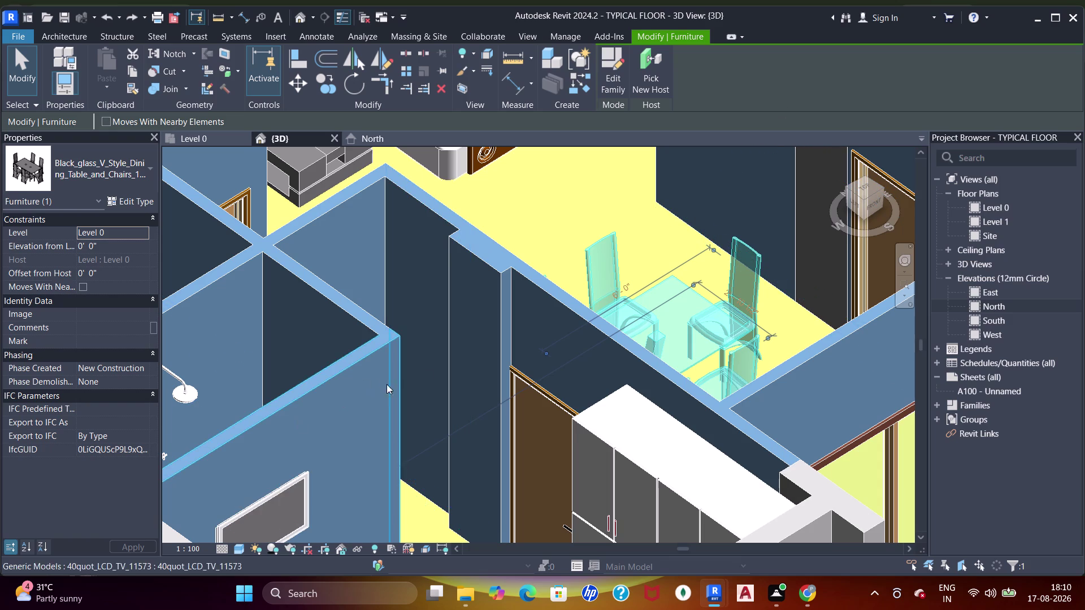
Orbit, pan and zoom around the furnished apartment model in the 3D view.
scroll(down, 3)
middle_drag(491, 253, 488, 248)
scroll(down, 3)
middle_click(485, 248)
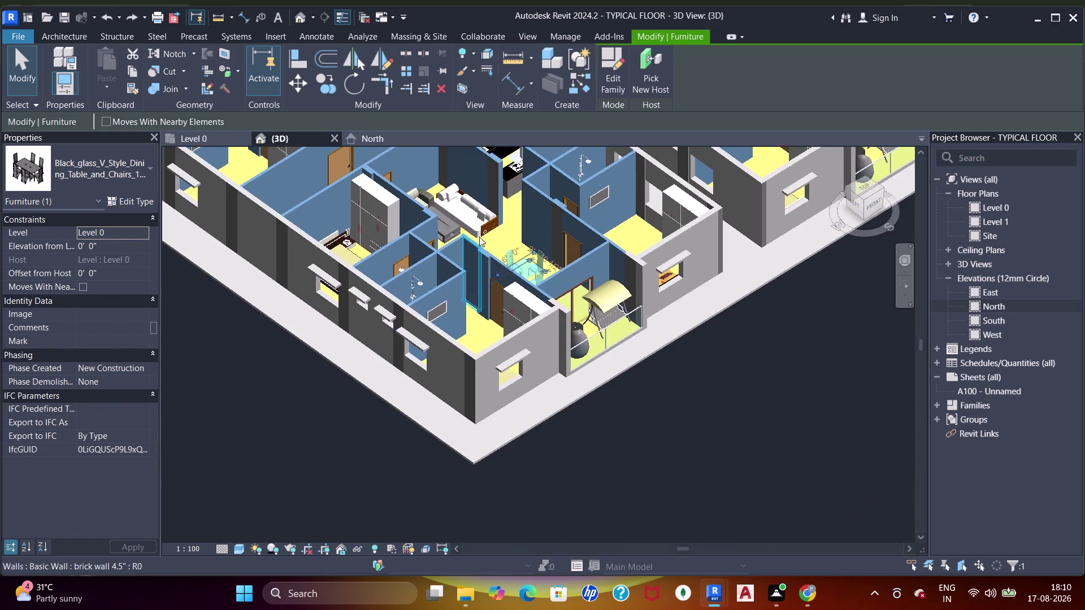
scroll(down, 3)
middle_drag(489, 236, 385, 343)
scroll(up, 3)
scroll(down, 3)
middle_drag(419, 309, 423, 314)
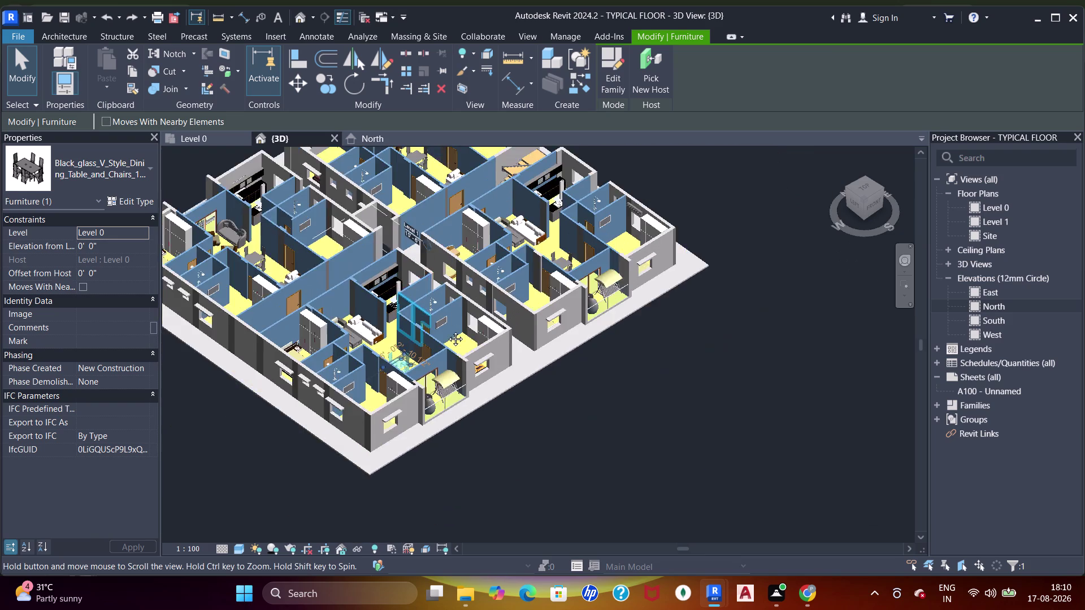
middle_drag(424, 315, 542, 371)
middle_drag(540, 377, 539, 404)
scroll(up, 3)
scroll(down, 3)
middle_drag(539, 404, 539, 434)
middle_drag(540, 414, 536, 406)
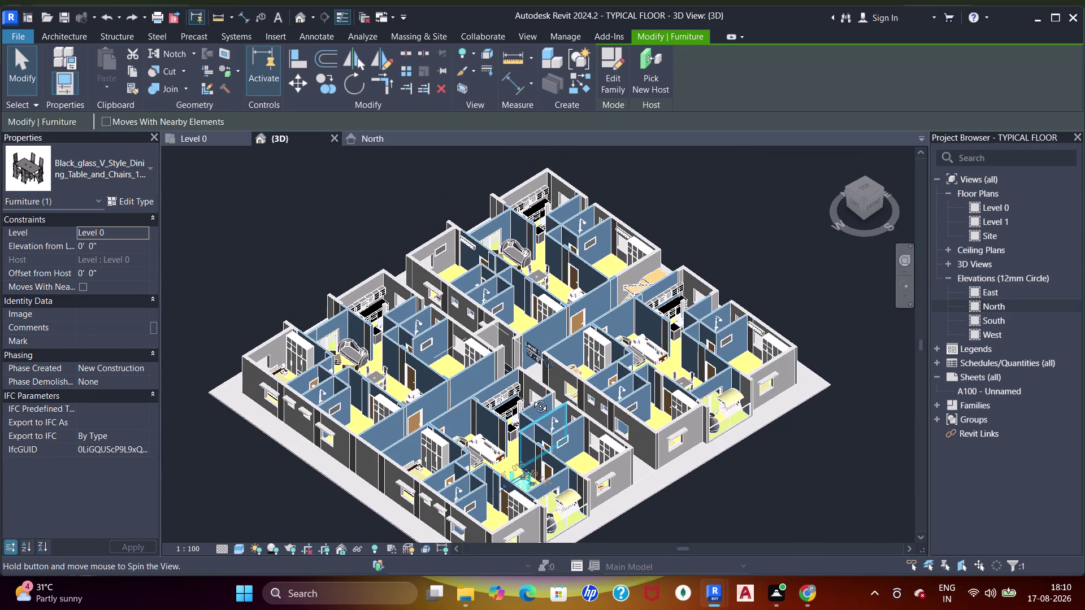
middle_drag(536, 407, 545, 416)
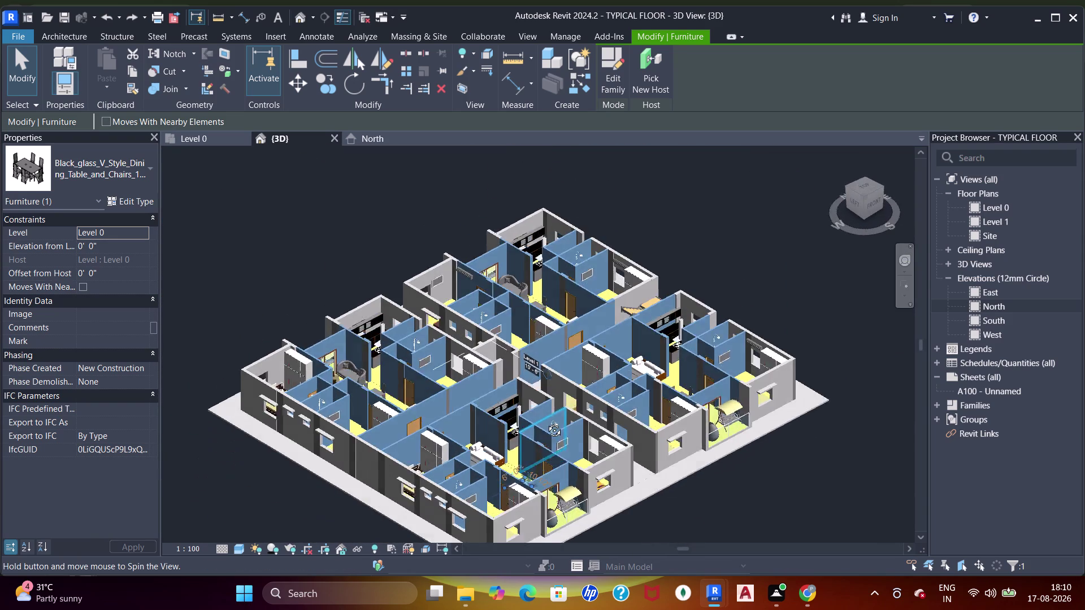
middle_drag(545, 416, 546, 431)
scroll(up, 3)
scroll(down, 3)
middle_drag(521, 403, 513, 359)
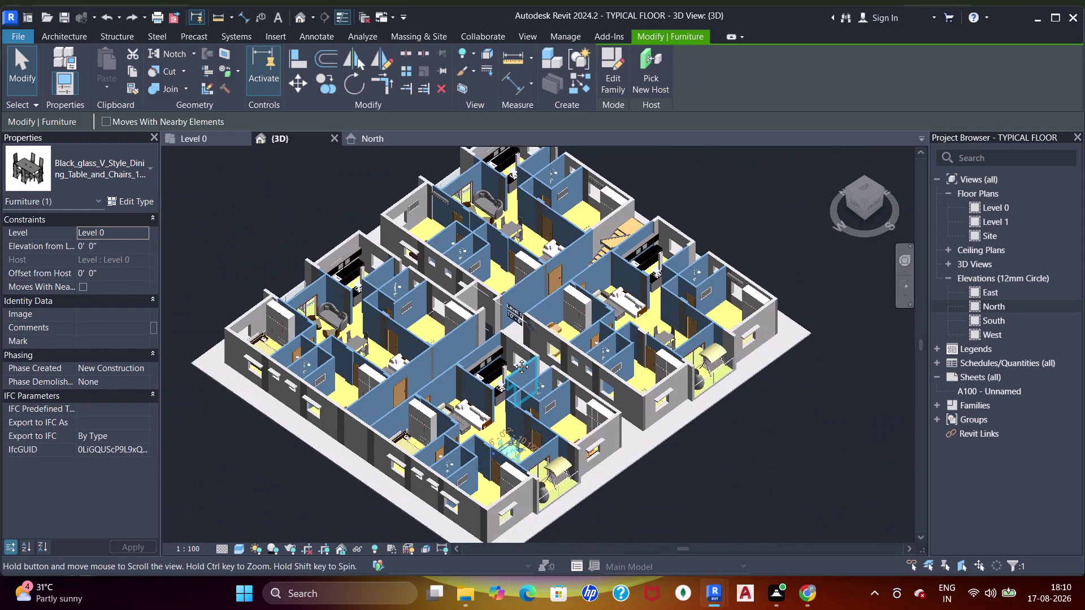
middle_drag(513, 358, 547, 294)
middle_drag(474, 277, 481, 291)
middle_drag(326, 300, 333, 324)
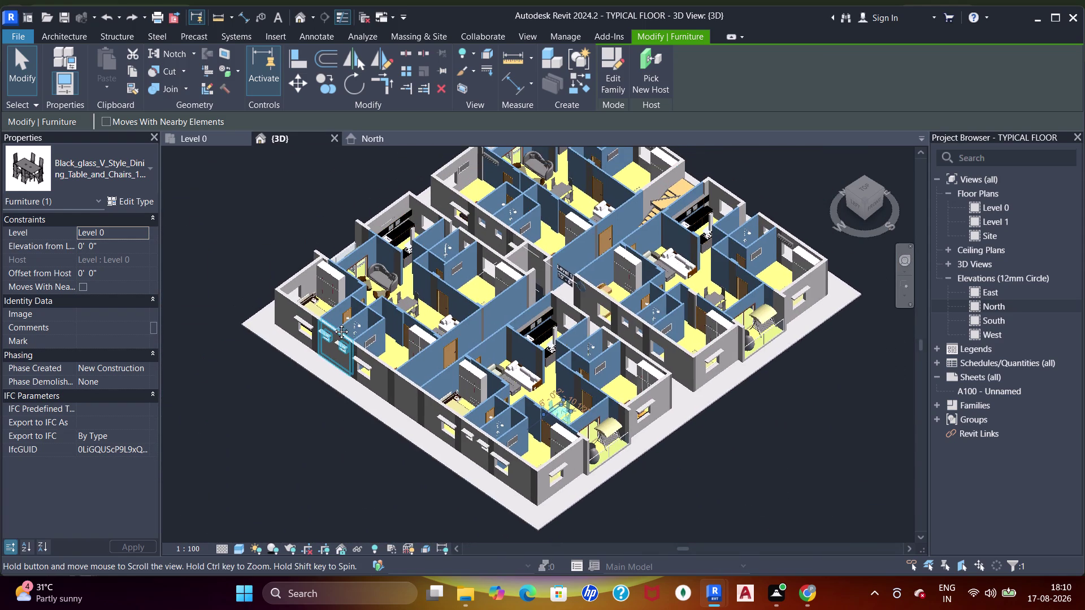
middle_drag(332, 323, 307, 278)
middle_drag(302, 272, 322, 296)
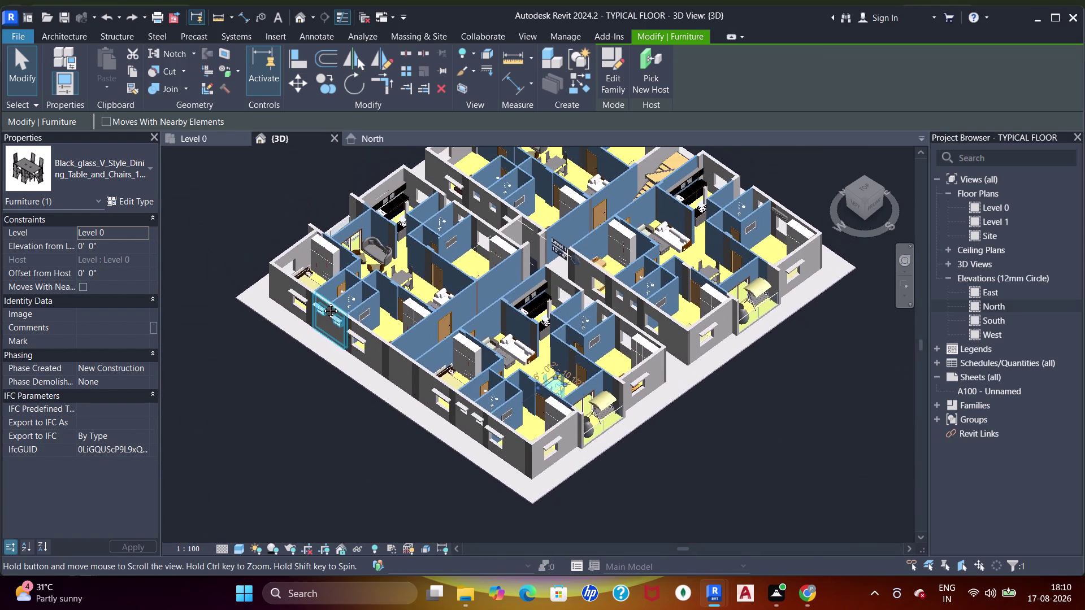
middle_drag(322, 296, 299, 322)
Zoom in on the apartments' left side, re-centre the building, then go to Level 0.
scroll(up, 3)
scroll(up, 3)
scroll(down, 3)
middle_drag(308, 318, 310, 345)
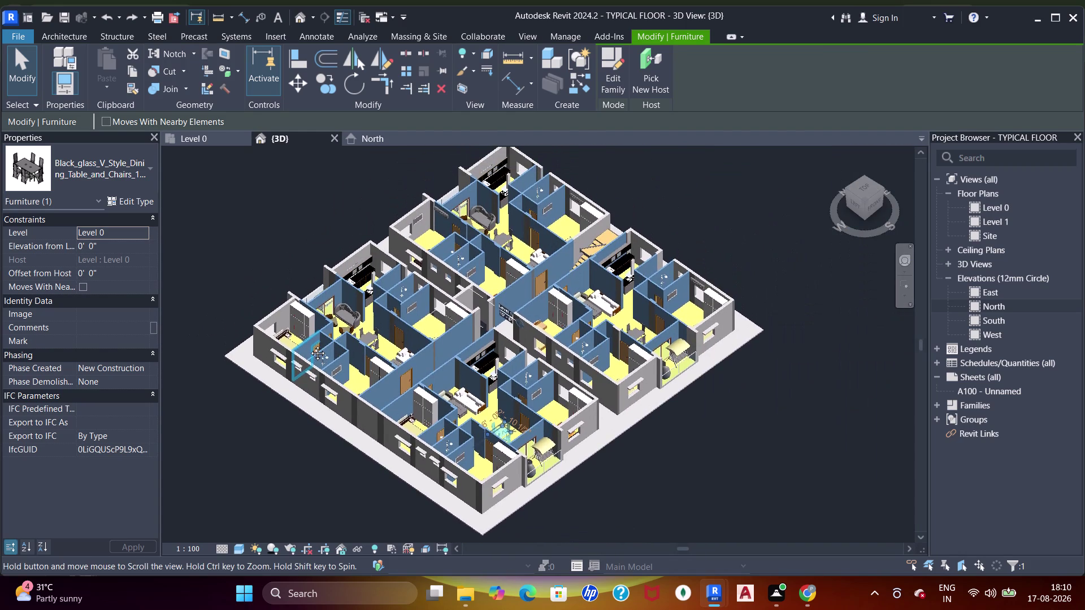
middle_drag(309, 345, 309, 346)
scroll(up, 3)
scroll(down, 3)
middle_drag(309, 346, 312, 354)
scroll(up, 3)
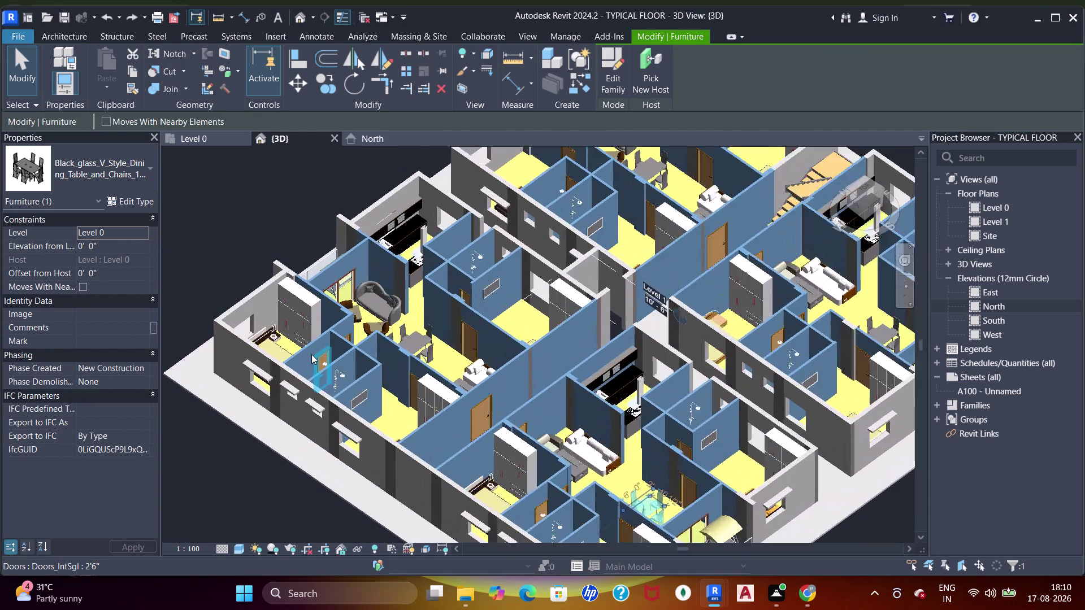
scroll(up, 3)
scroll(down, 3)
middle_drag(323, 322, 319, 341)
scroll(up, 3)
scroll(down, 3)
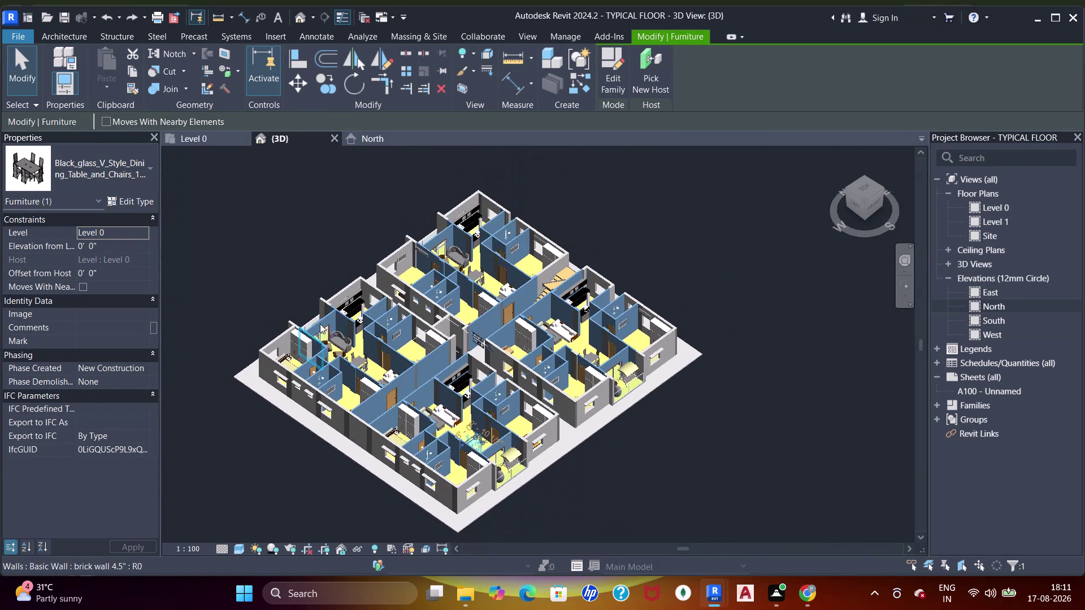
middle_drag(319, 328, 350, 313)
scroll(up, 3)
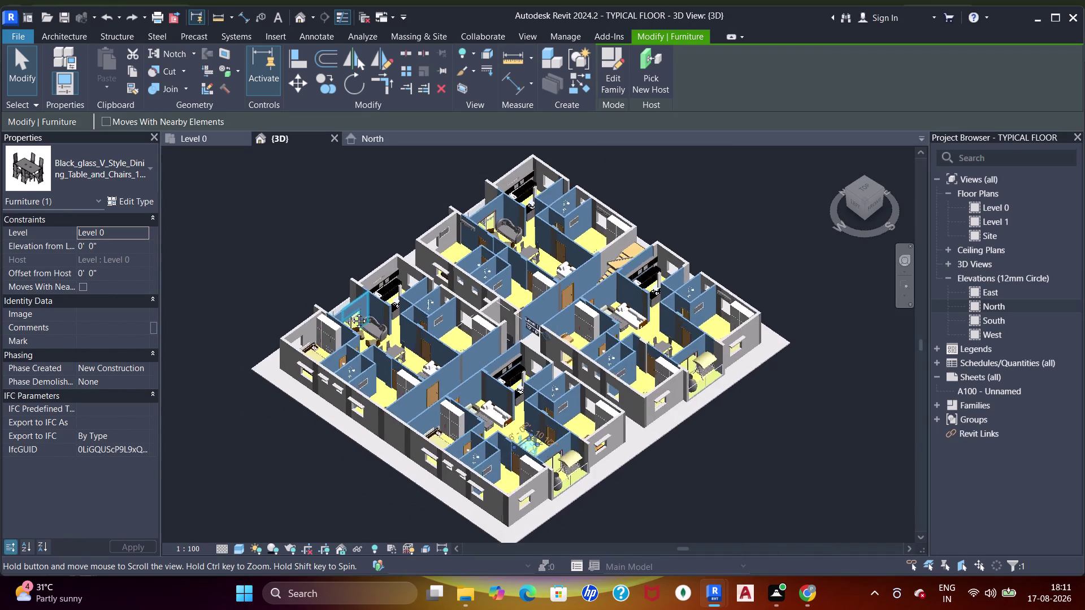
scroll(up, 3)
middle_drag(350, 312, 355, 316)
scroll(down, 3)
middle_drag(355, 320, 356, 336)
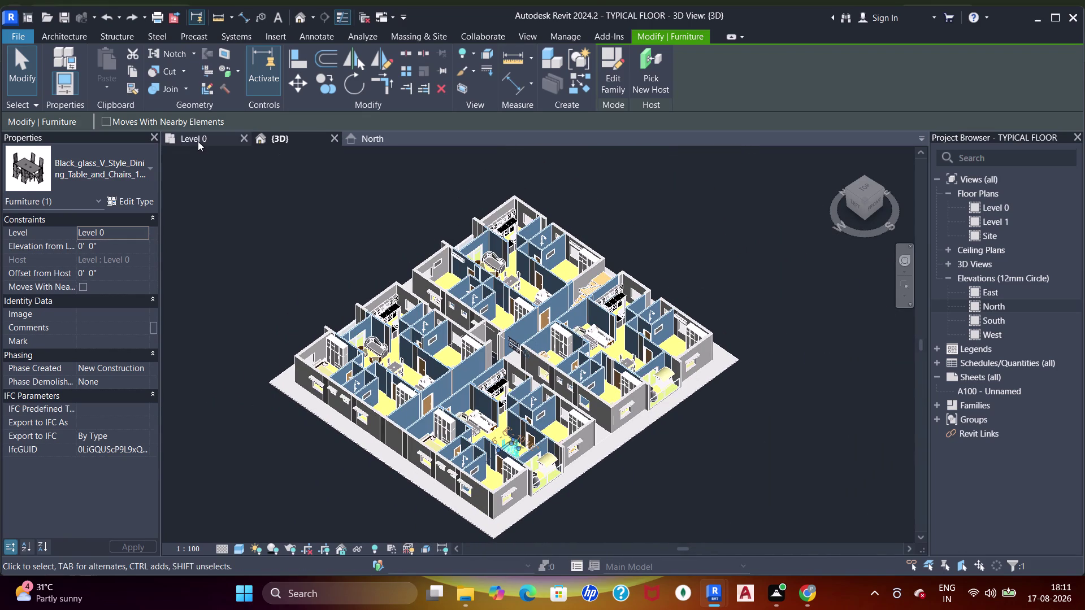
click(198, 141)
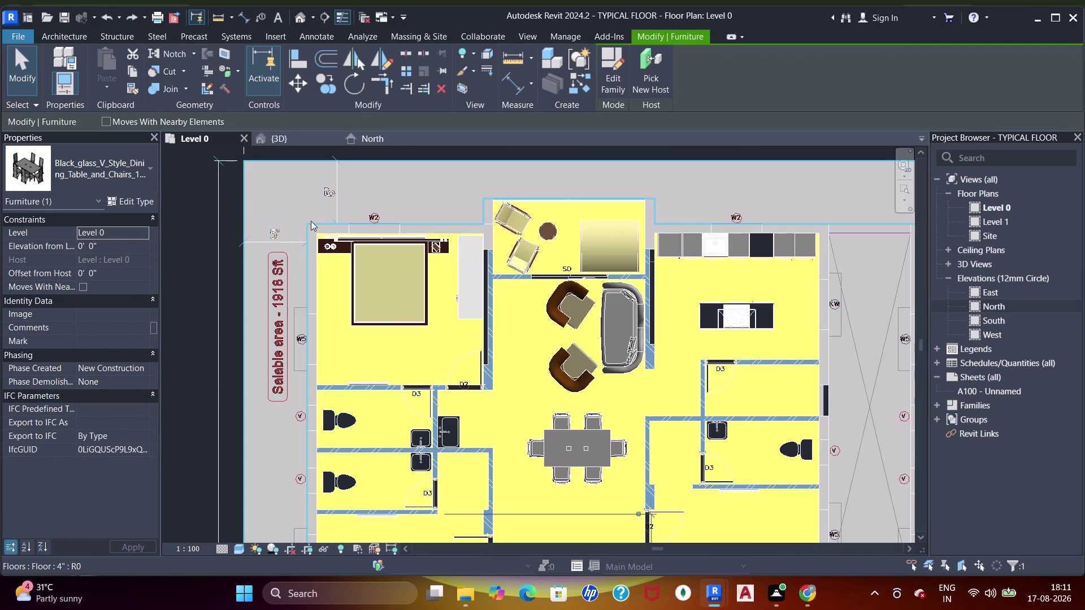
Clear the dining furniture selection, pan to the plan's top edge and start the Wall tool (WA).
key(Escape)
key(Escape)
key(Escape)
scroll(down, 3)
middle_drag(279, 215, 299, 263)
text(wa)
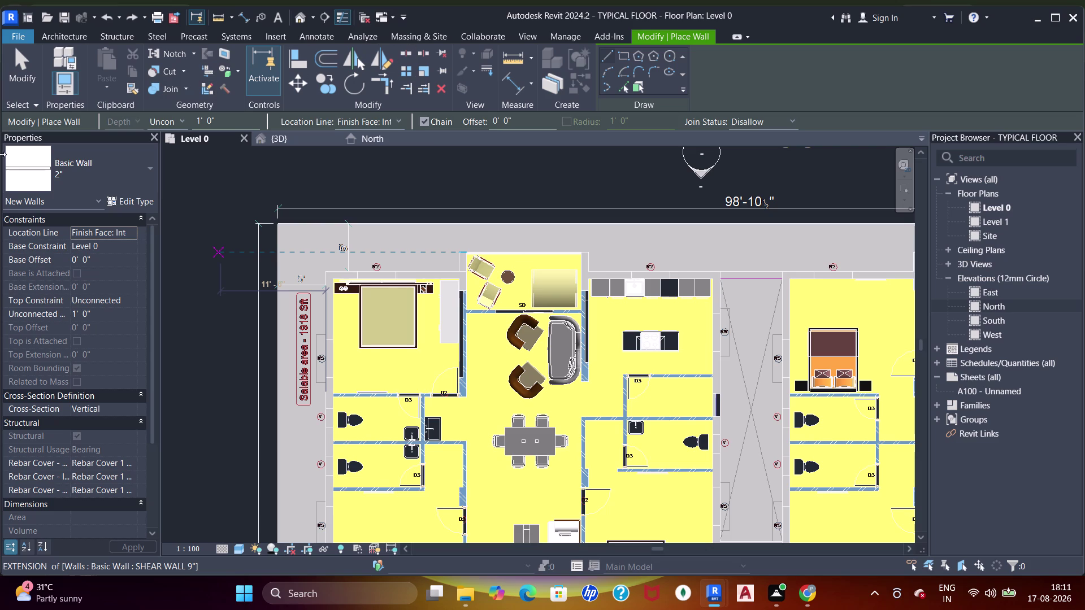
Choose the SHEAR WALL 9" wall type in the Type Selector.
click(63, 193)
click(79, 184)
click(87, 179)
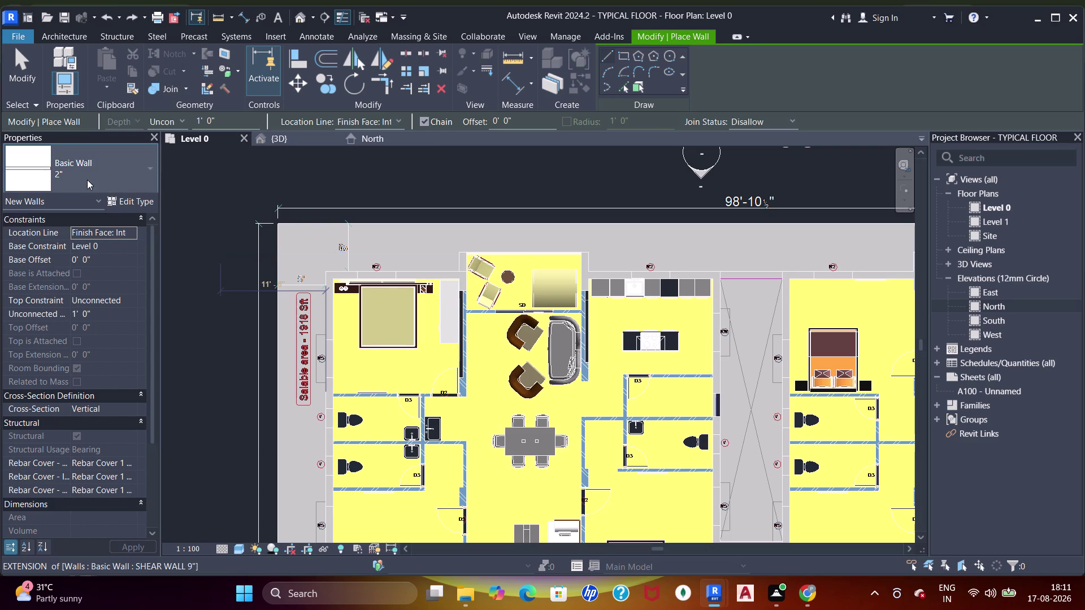
scroll(up, 3)
click(68, 296)
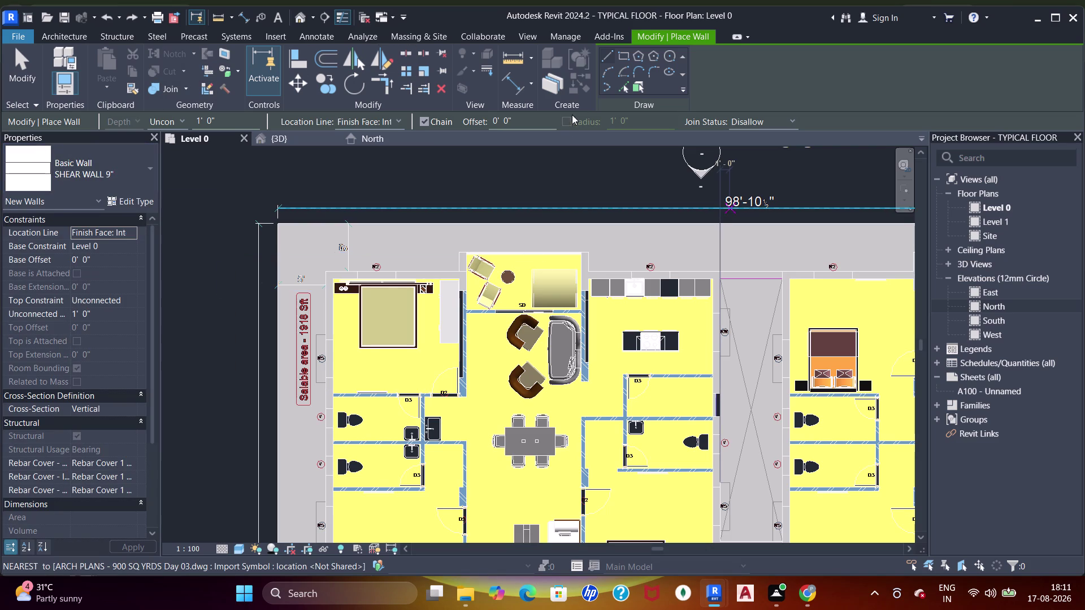
Place the 9" shear wall by picking the slab's top edge.
click(621, 87)
scroll(up, 3)
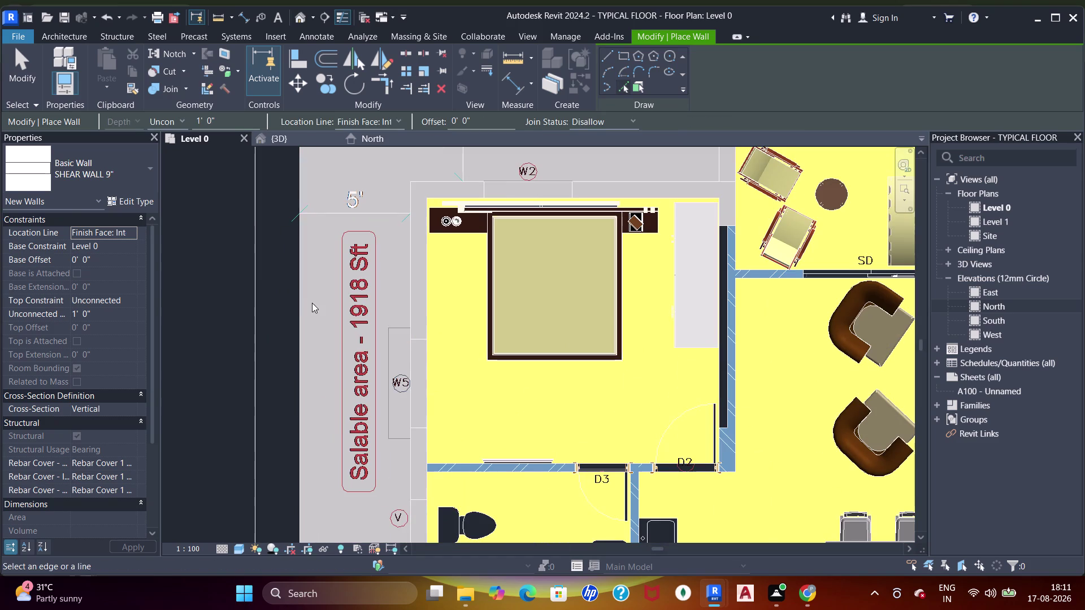
click(302, 309)
scroll(down, 3)
middle_drag(350, 242, 331, 369)
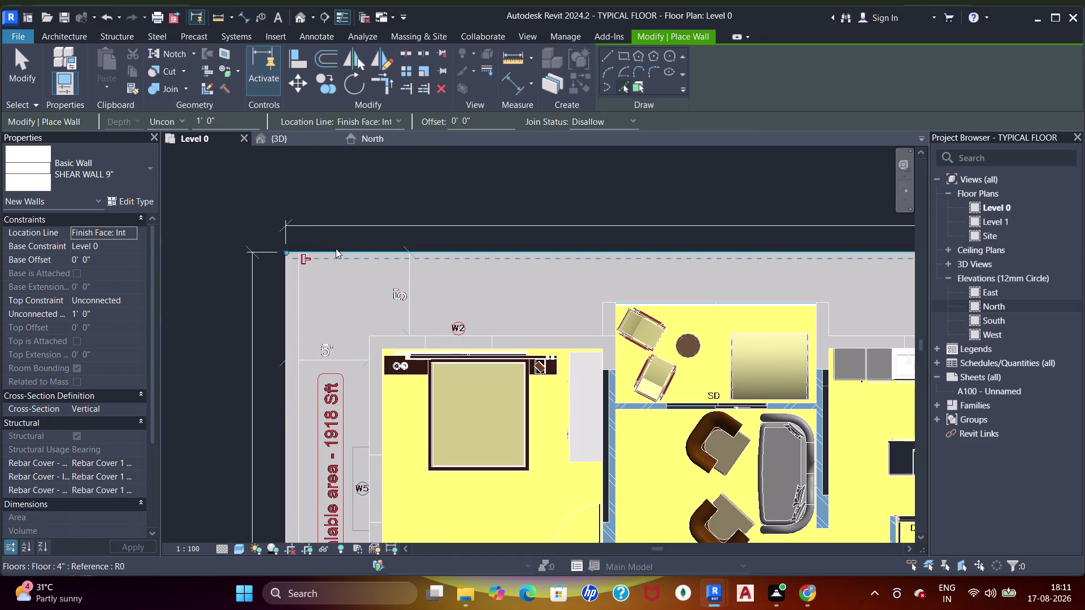
click(335, 251)
scroll(up, 3)
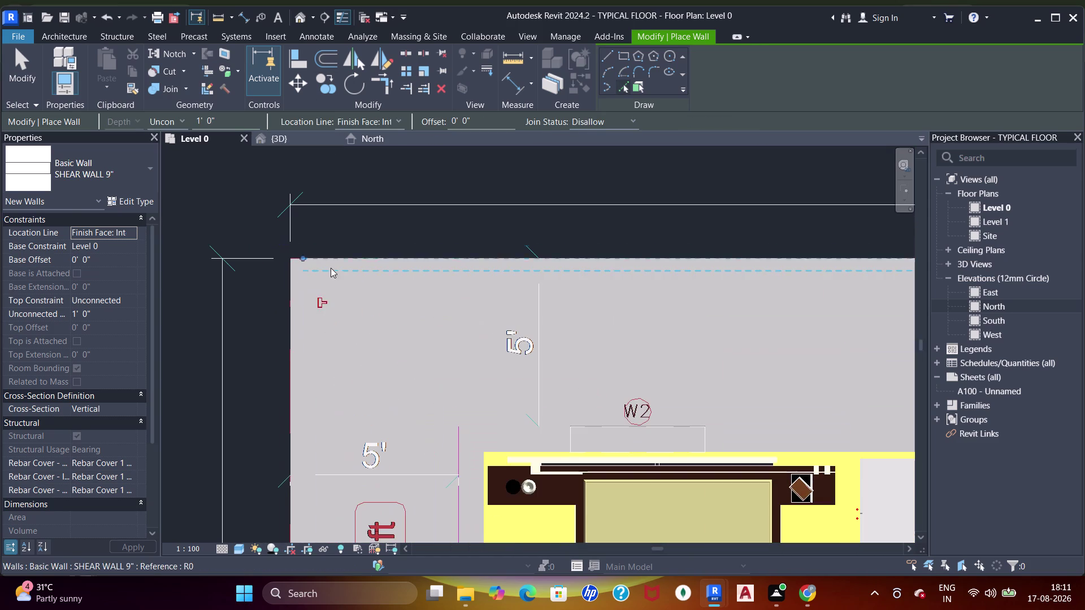
key(Escape)
key(Escape)
key(Escape)
Pull the shear wall's left end inward and align it to the adjacent edge.
scroll(up, 3)
click(326, 287)
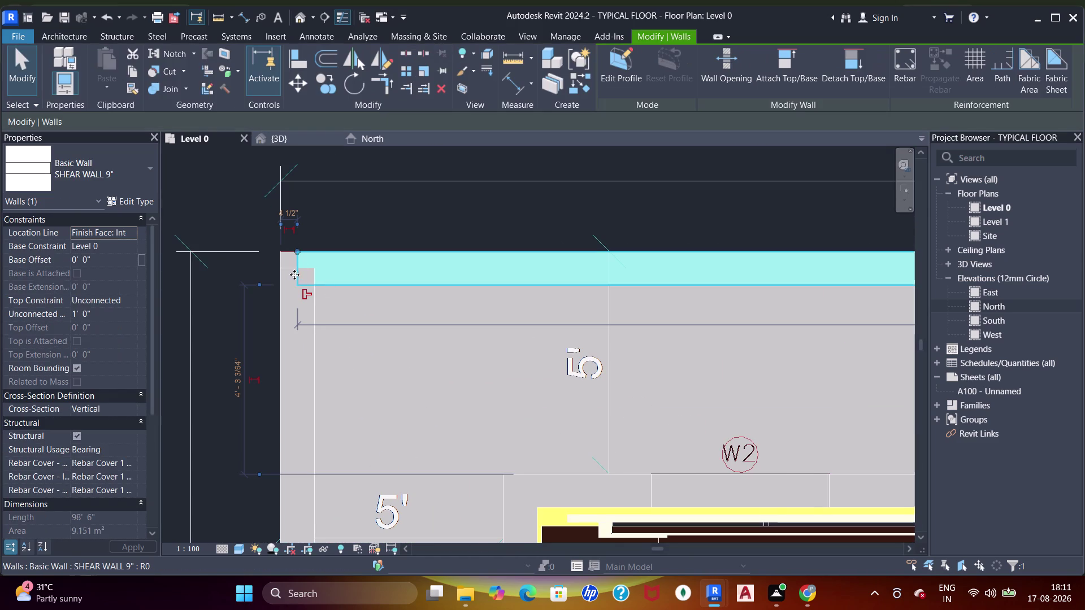
drag(301, 253, 332, 258)
scroll(up, 3)
middle_click(330, 255)
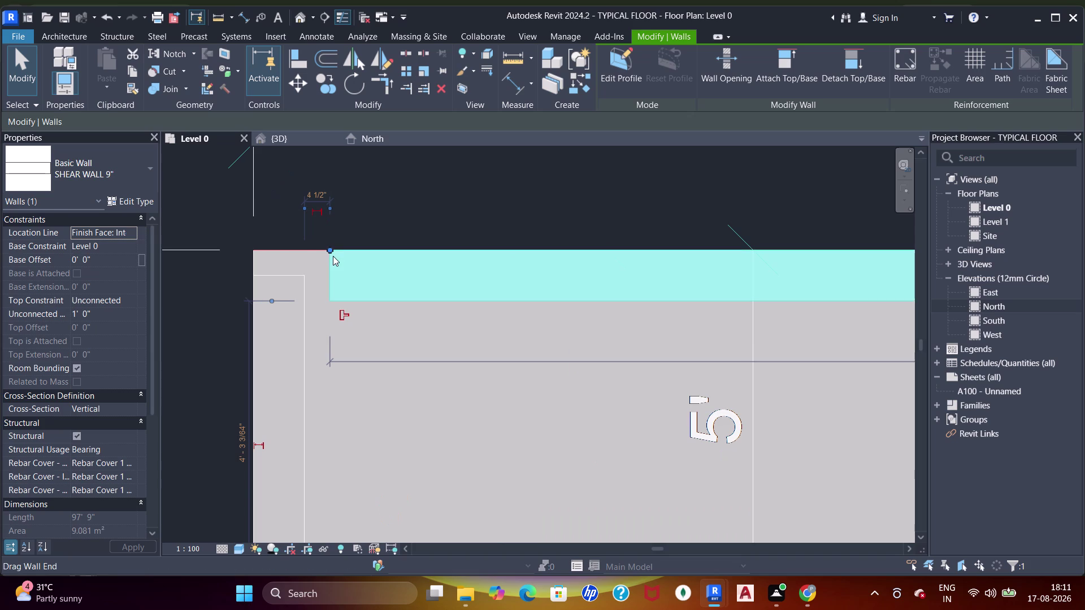
key(a)
key(a)
key(a)
click(283, 249)
click(280, 274)
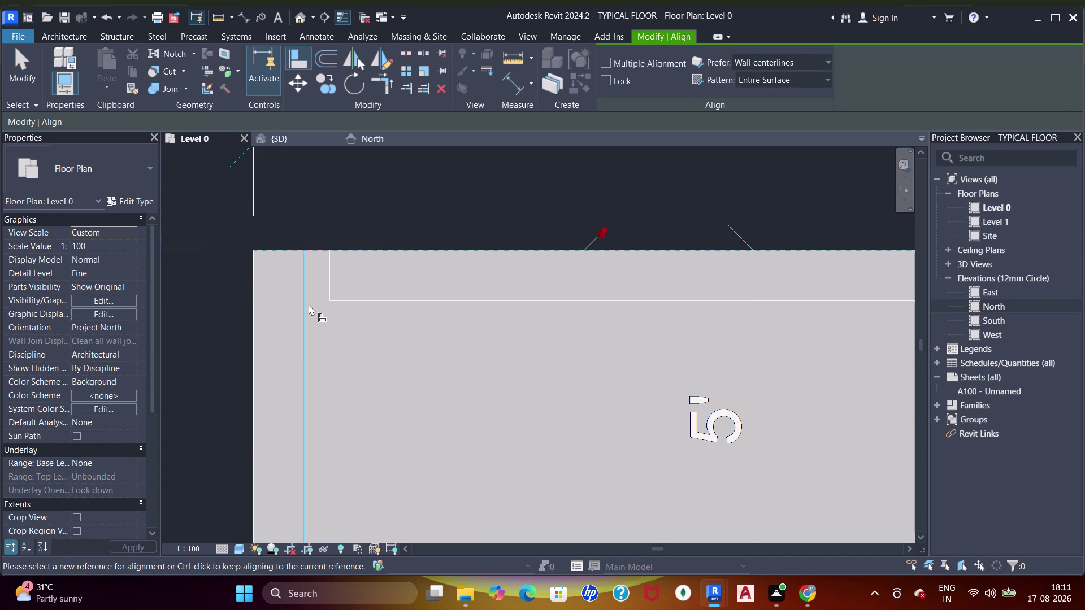
click(308, 302)
click(331, 285)
Return to the 3D view and orbit to inspect the new shear wall.
scroll(down, 3)
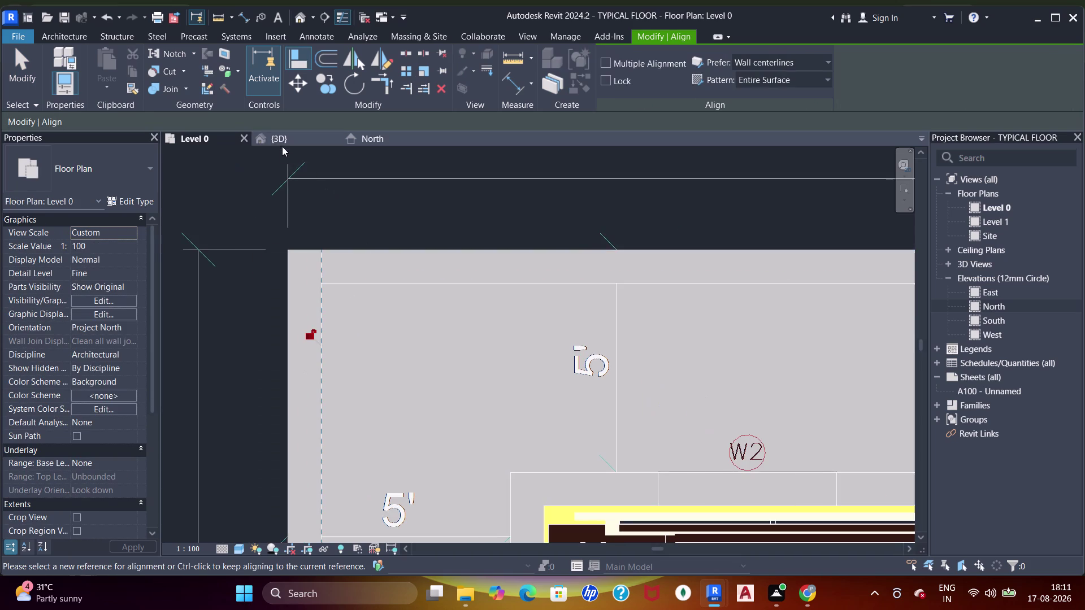
click(280, 141)
scroll(down, 3)
key(Escape)
middle_drag(376, 309, 396, 307)
middle_drag(383, 322, 524, 250)
middle_drag(301, 326, 383, 342)
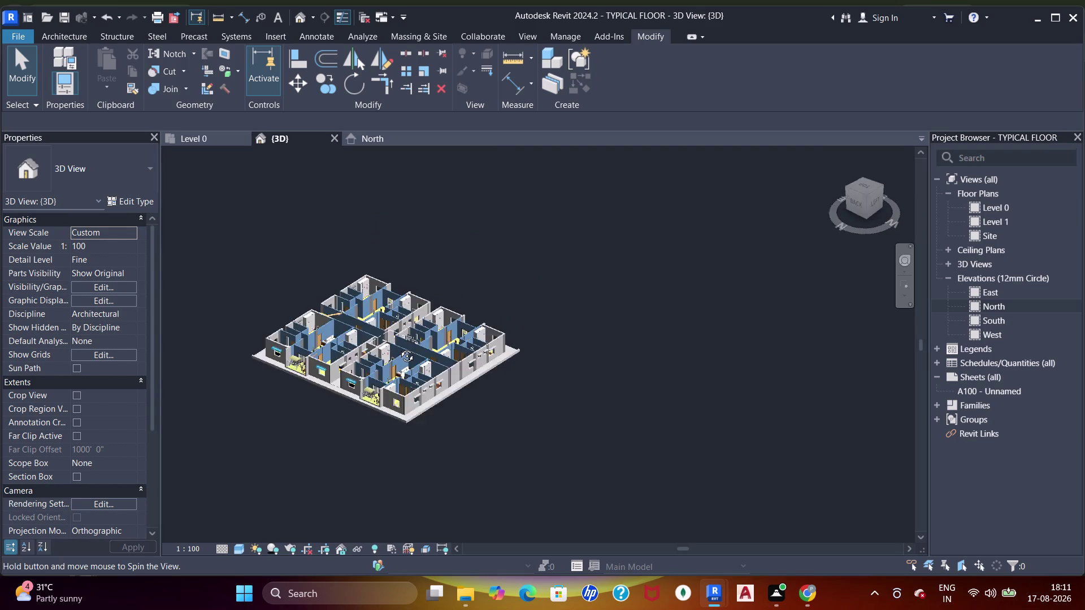
Select the two adjoining plinth walls and extend their top constraint up to Level 1.
middle_drag(384, 342, 514, 379)
scroll(up, 3)
middle_drag(438, 409, 437, 401)
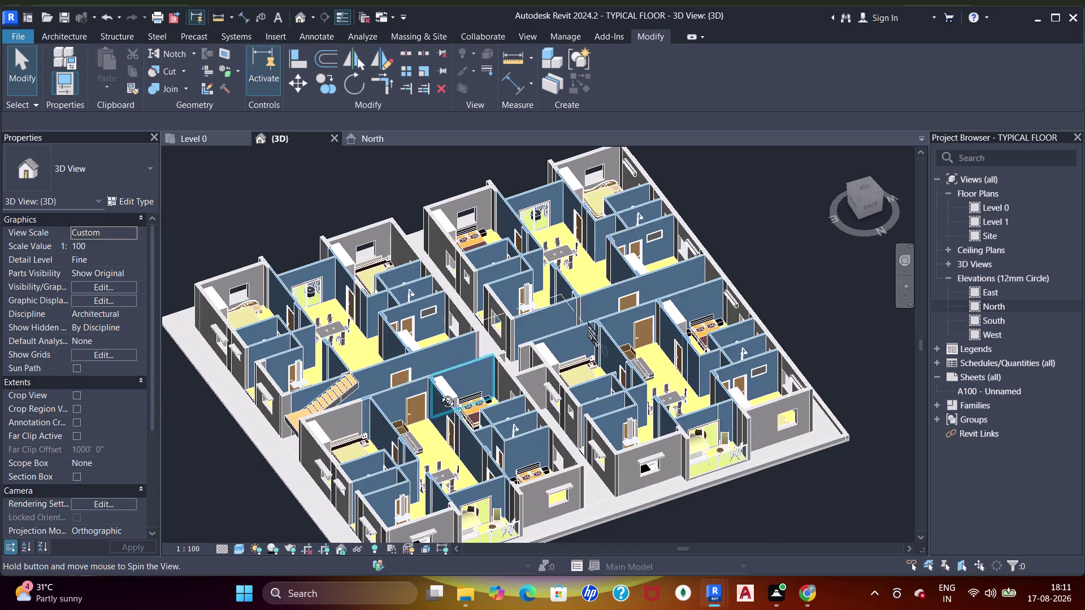
middle_drag(438, 400, 456, 293)
middle_drag(579, 344, 482, 353)
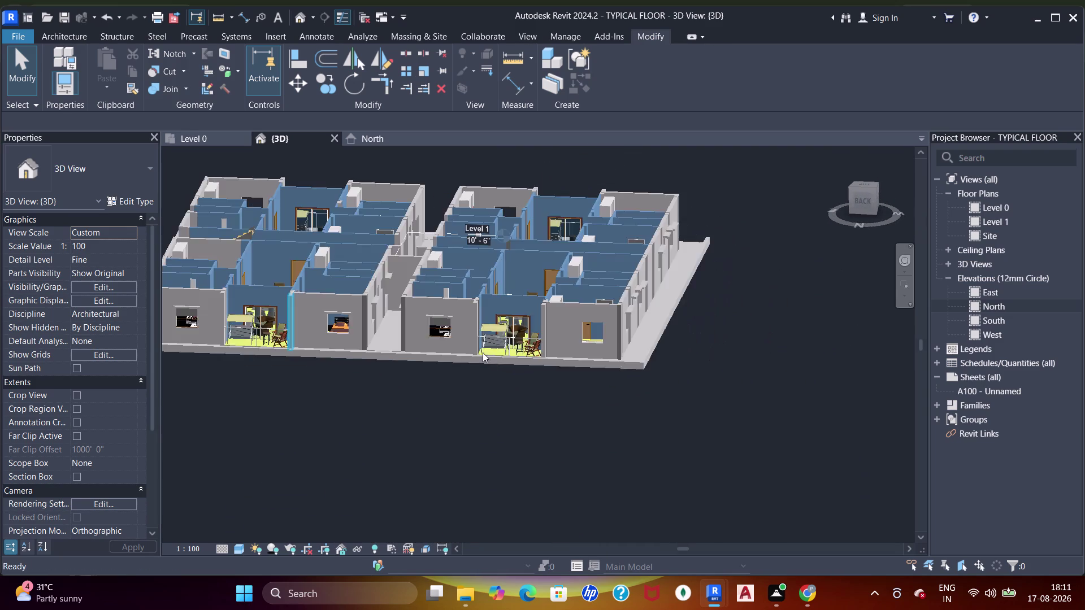
scroll(up, 3)
key(Escape)
key(Escape)
click(636, 303)
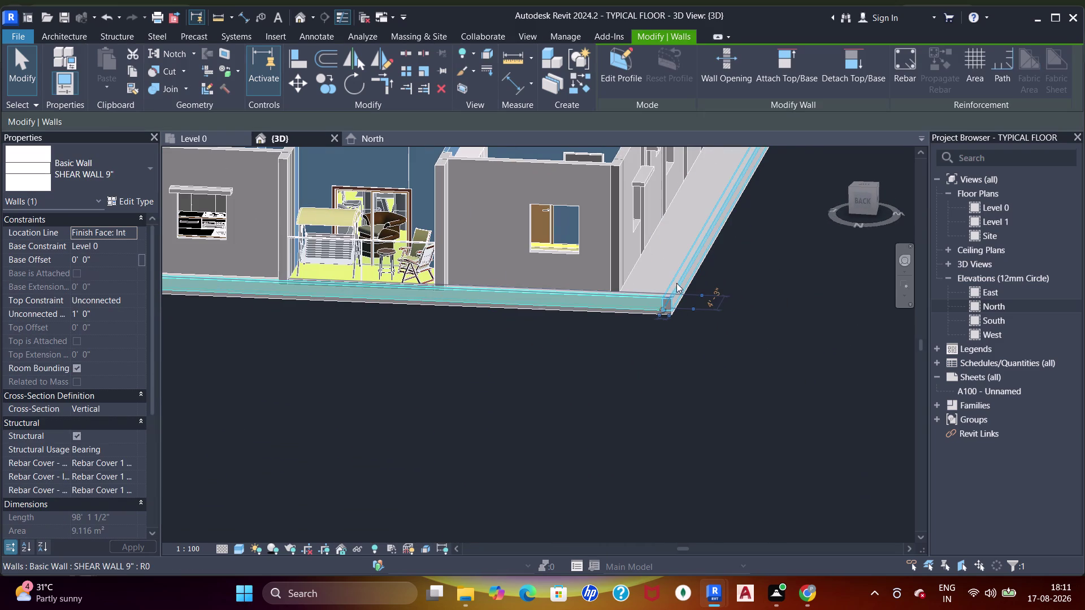
click(681, 274)
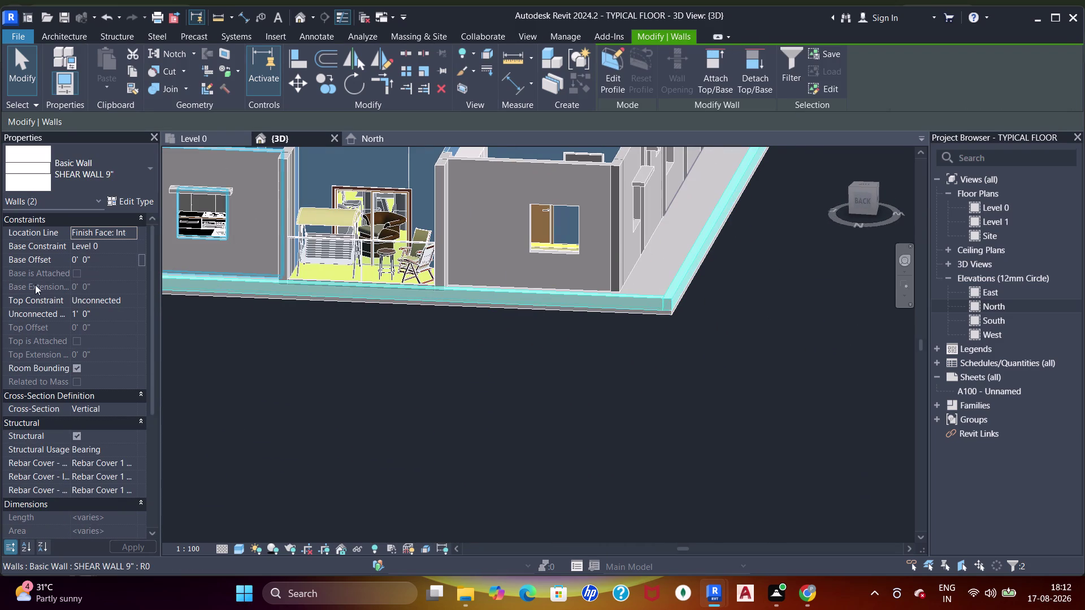
click(126, 301)
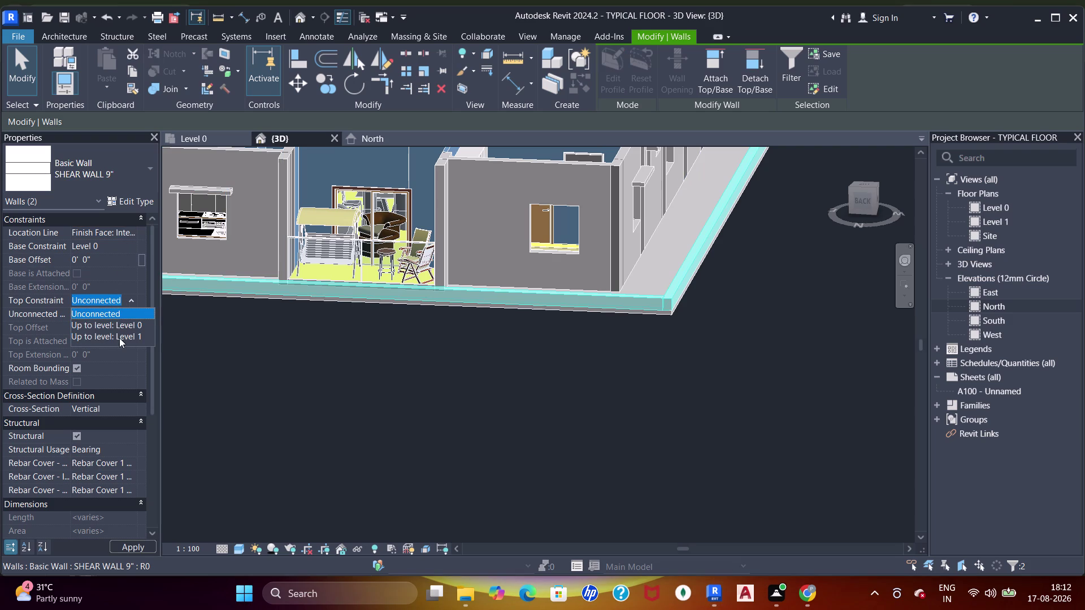
click(119, 337)
Orbit around the model to check the raised walls, then clear the selection.
scroll(down, 3)
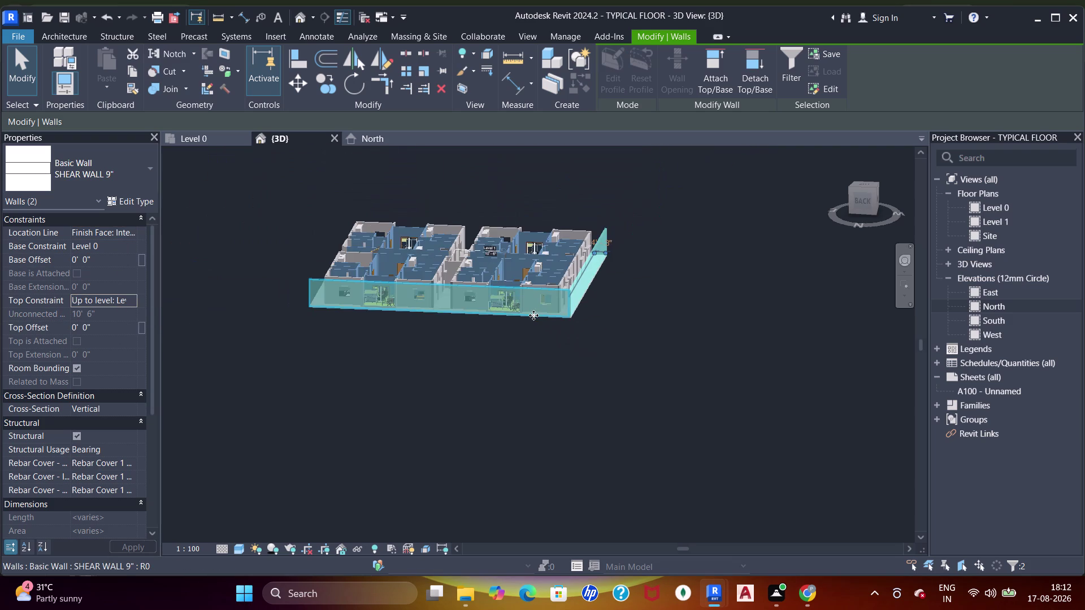
middle_drag(510, 326, 648, 343)
middle_drag(285, 318, 521, 353)
middle_drag(365, 297, 477, 306)
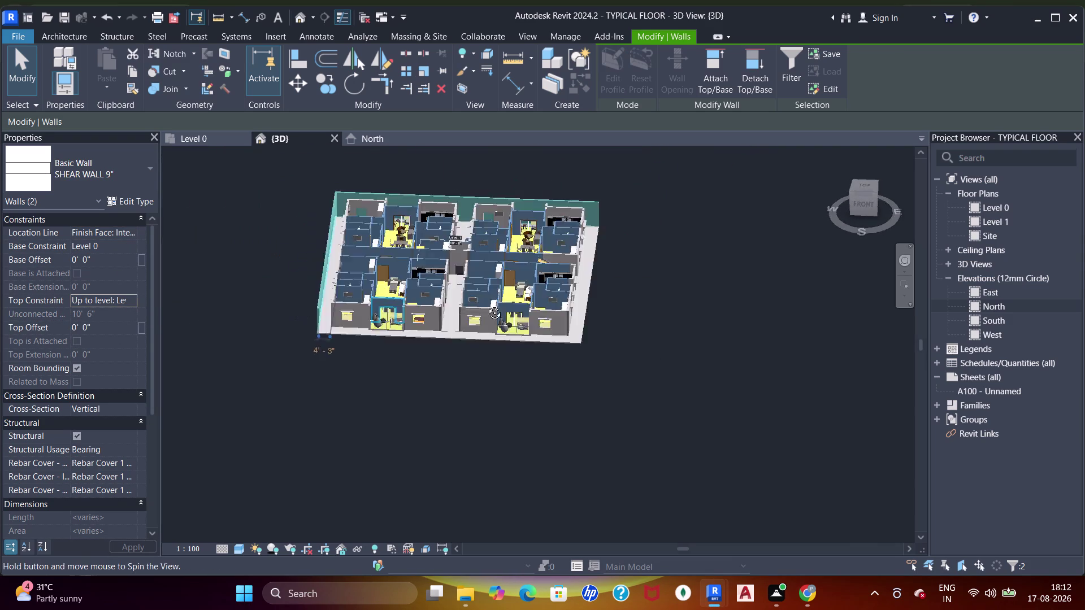
middle_drag(478, 305, 510, 301)
scroll(up, 3)
middle_drag(446, 337, 451, 272)
key(grave)
scroll(up, 3)
key(Escape)
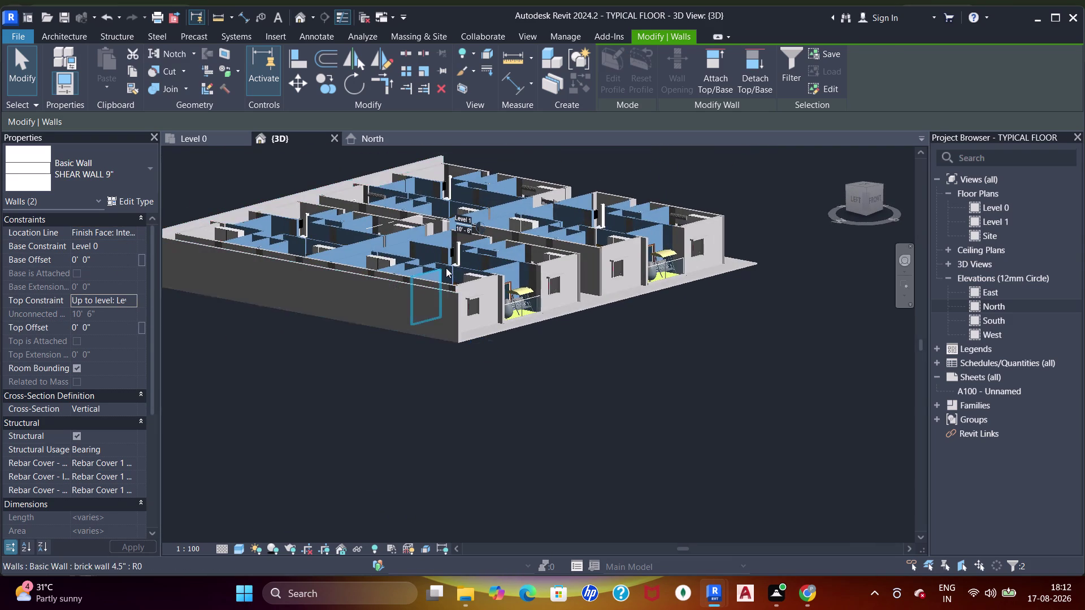
key(Escape)
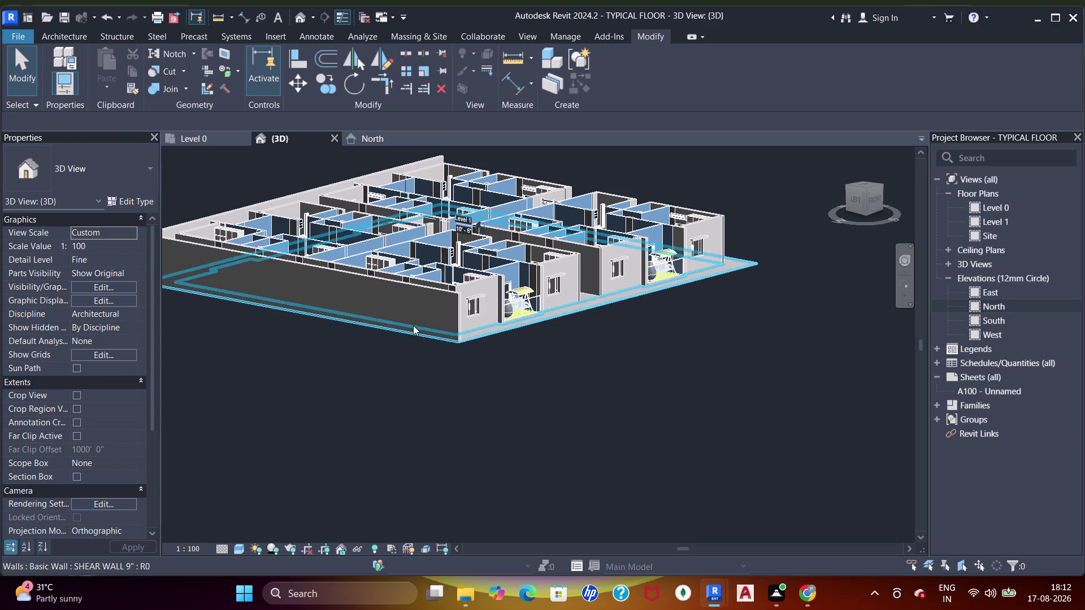
Select the front and back perimeter shear walls, dismissing a system information popup.
middle_drag(358, 280, 501, 308)
click(356, 290)
click(313, 260)
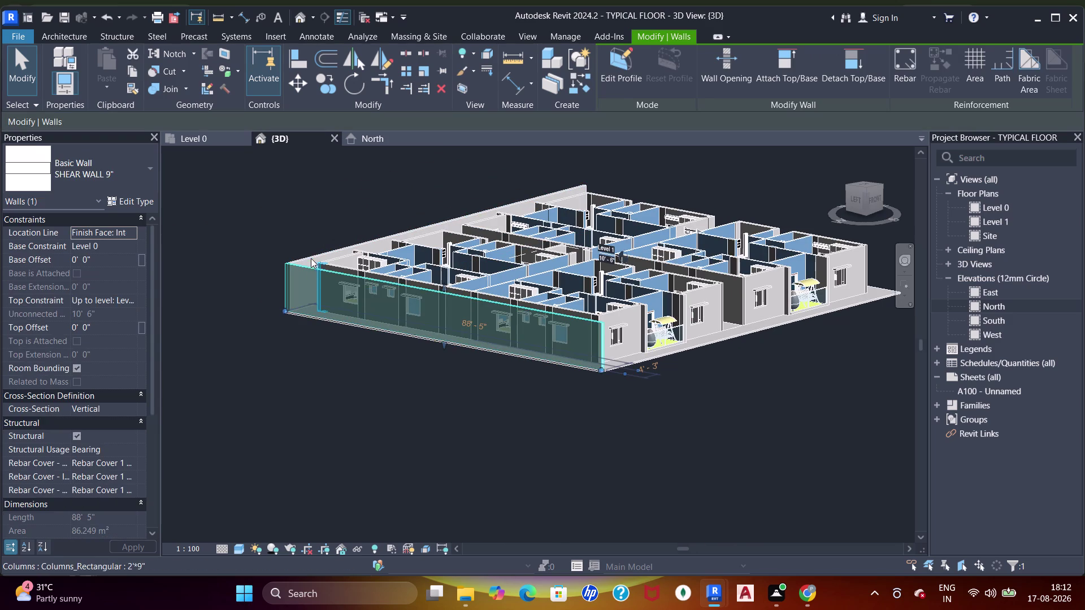
click(312, 275)
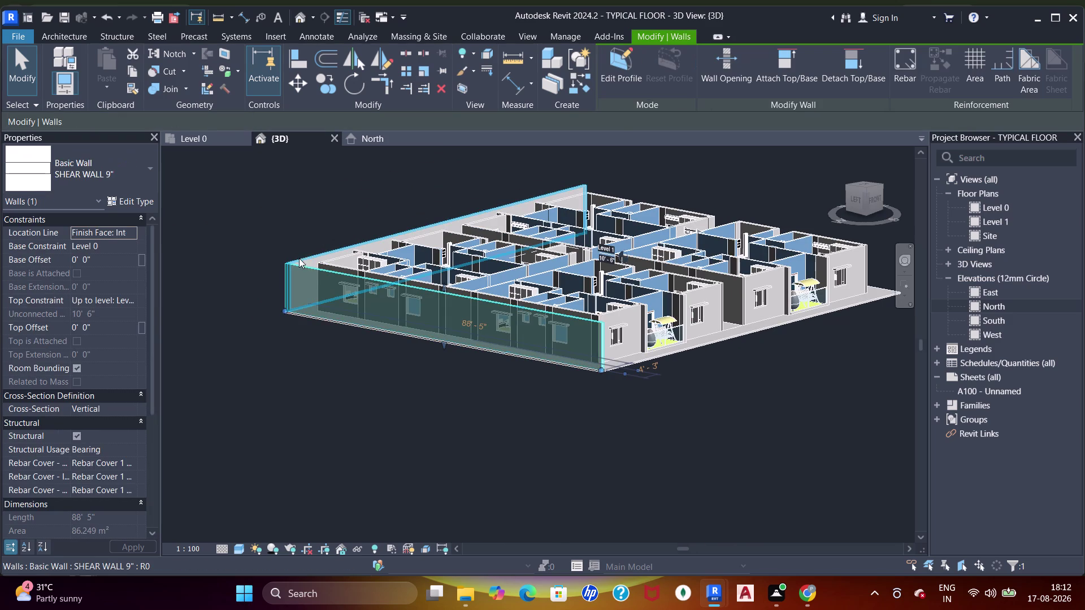
click(301, 258)
key(Escape)
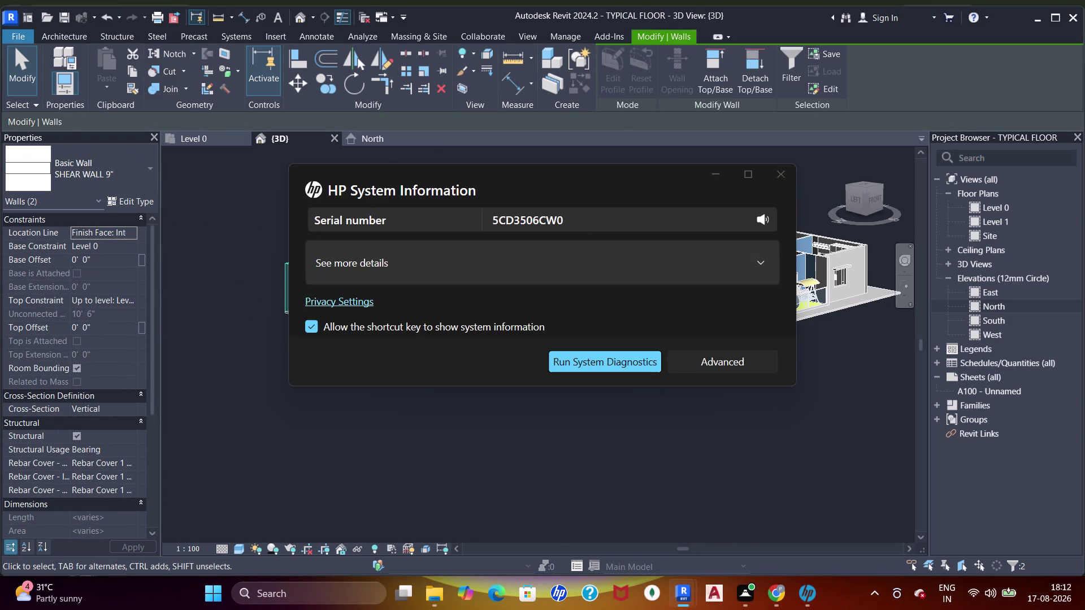
click(787, 166)
click(275, 287)
click(296, 272)
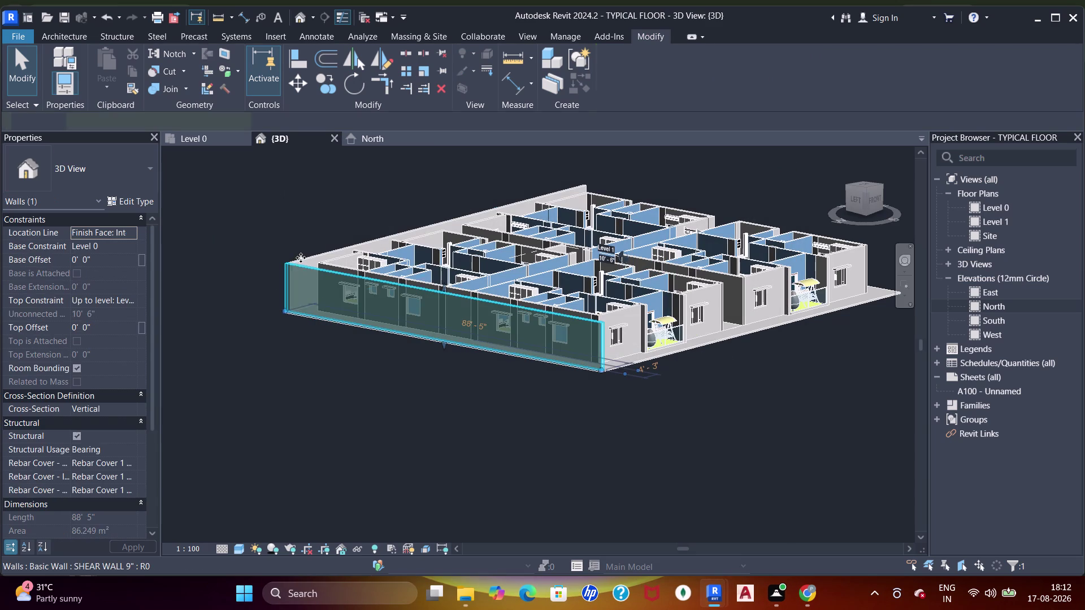
click(301, 258)
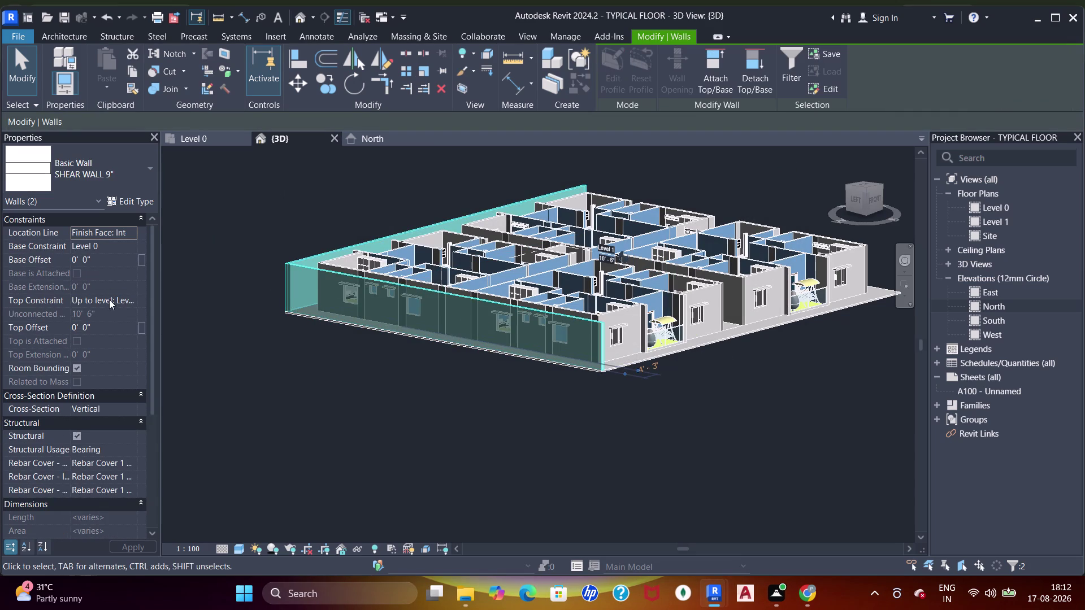
Set the walls' Top Constraint to Unconnected with a 2' unconnected height.
click(135, 299)
click(121, 313)
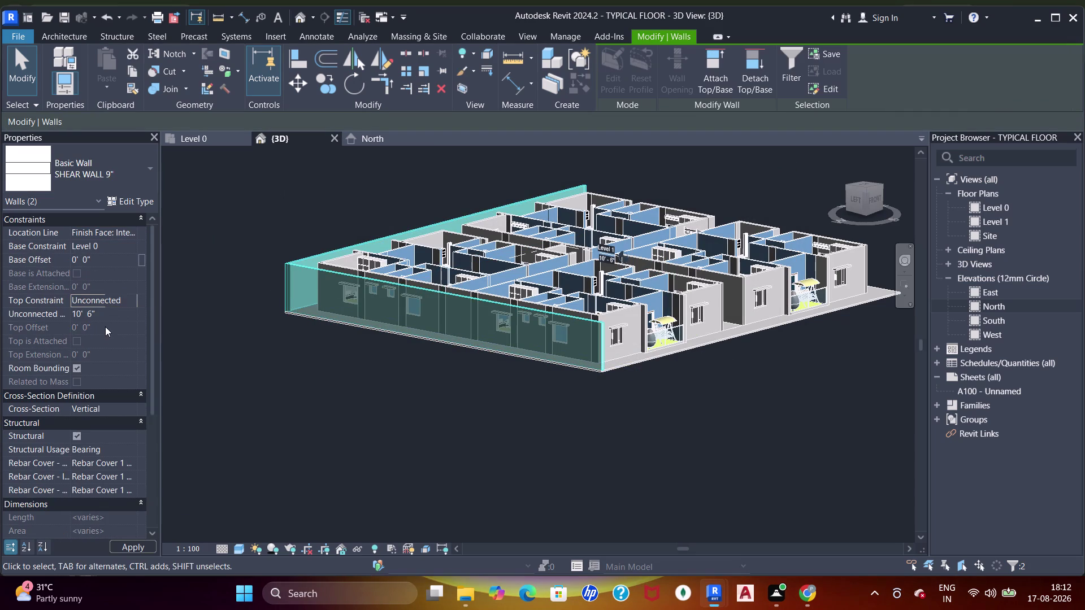
click(111, 314)
text(2)
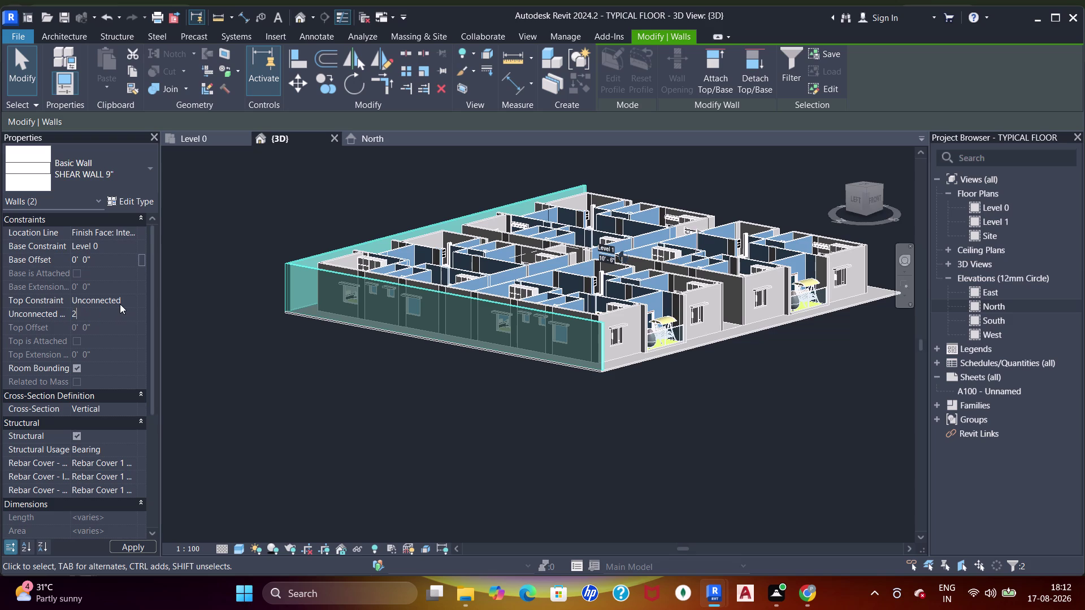
text(')
key(Return)
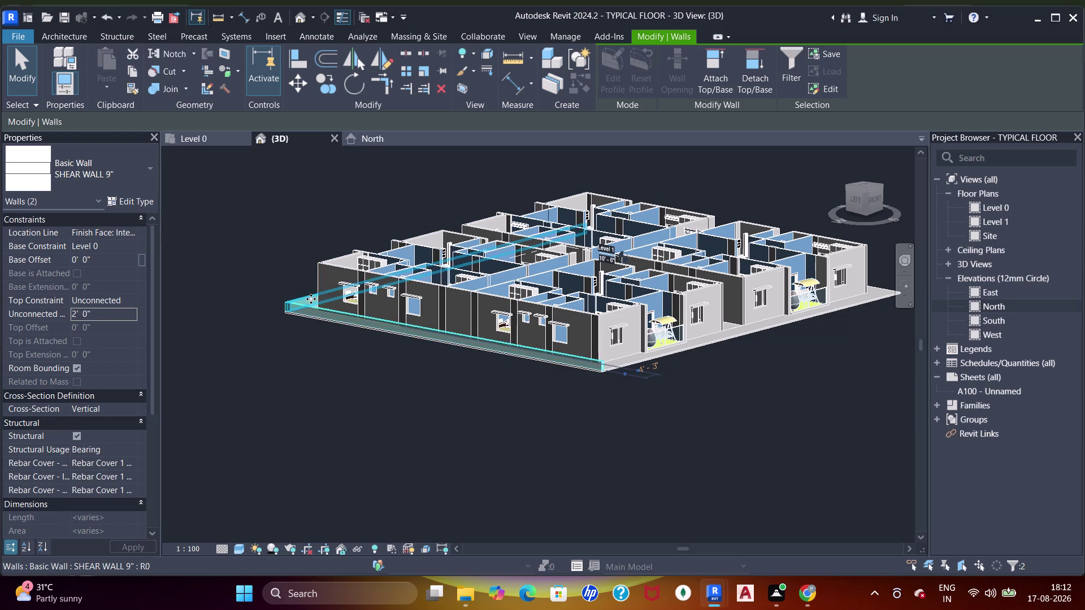
Orbit the model to inspect the lowered 2' walls.
middle_drag(317, 351, 554, 324)
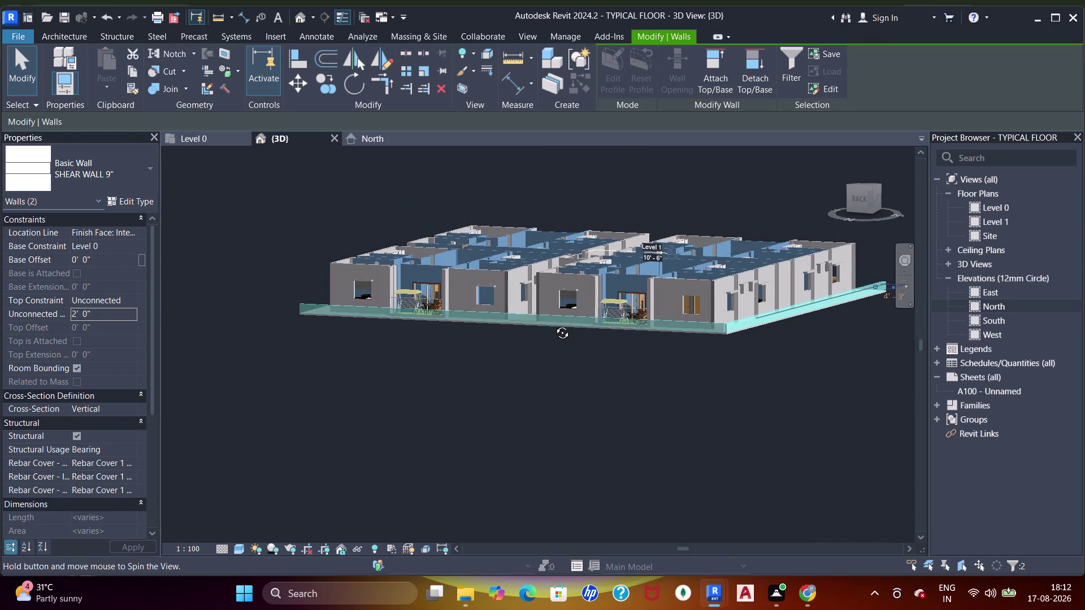
middle_drag(553, 324, 359, 339)
middle_drag(330, 337, 293, 332)
middle_drag(289, 332, 284, 331)
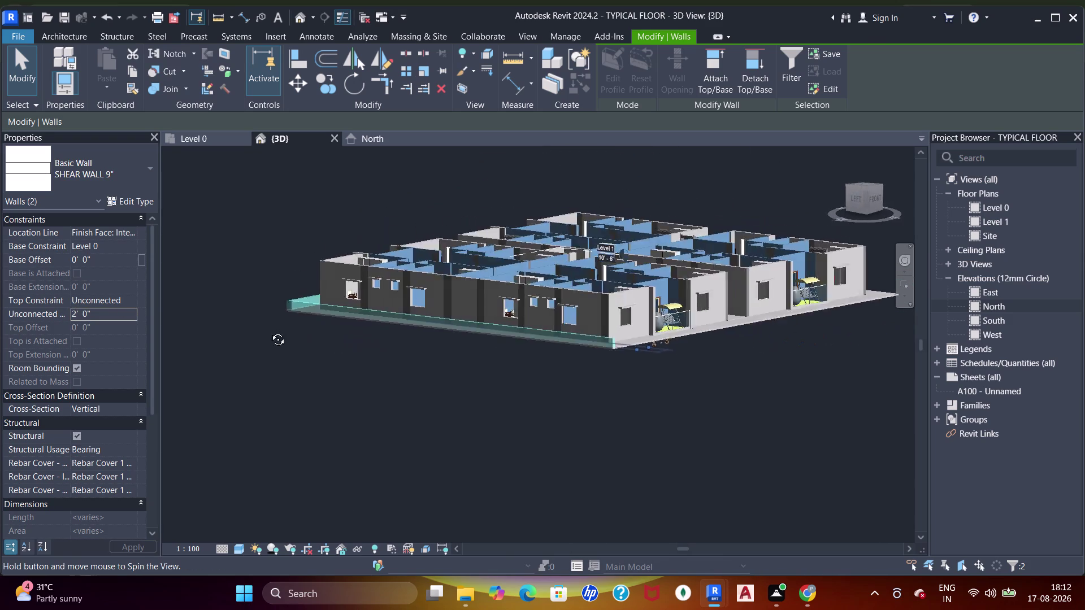
middle_drag(284, 331, 241, 331)
middle_drag(378, 331, 380, 350)
scroll(up, 3)
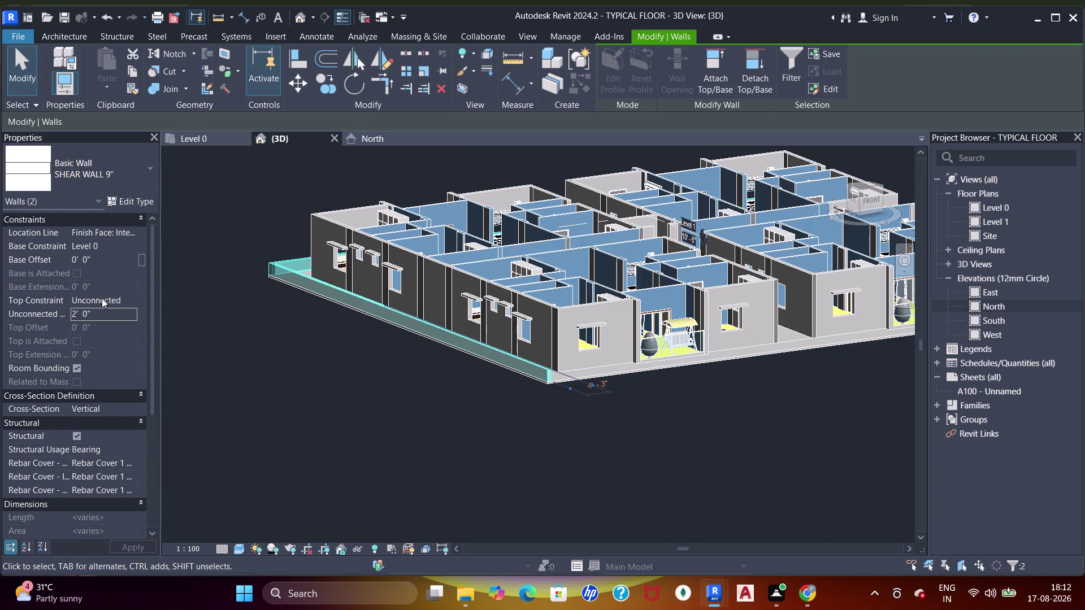
Change the walls' unconnected height to 3' and clear the selection.
drag(106, 319, 118, 315)
click(120, 313)
drag(122, 313, 76, 312)
drag(100, 318, 25, 304)
text(3)
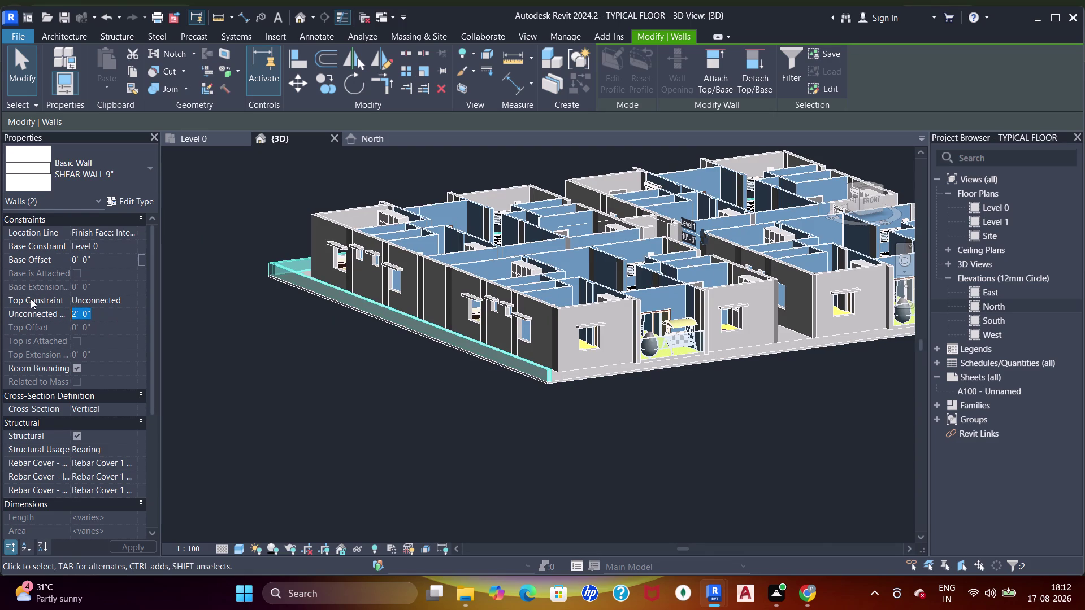
text(')
key(Return)
key(Escape)
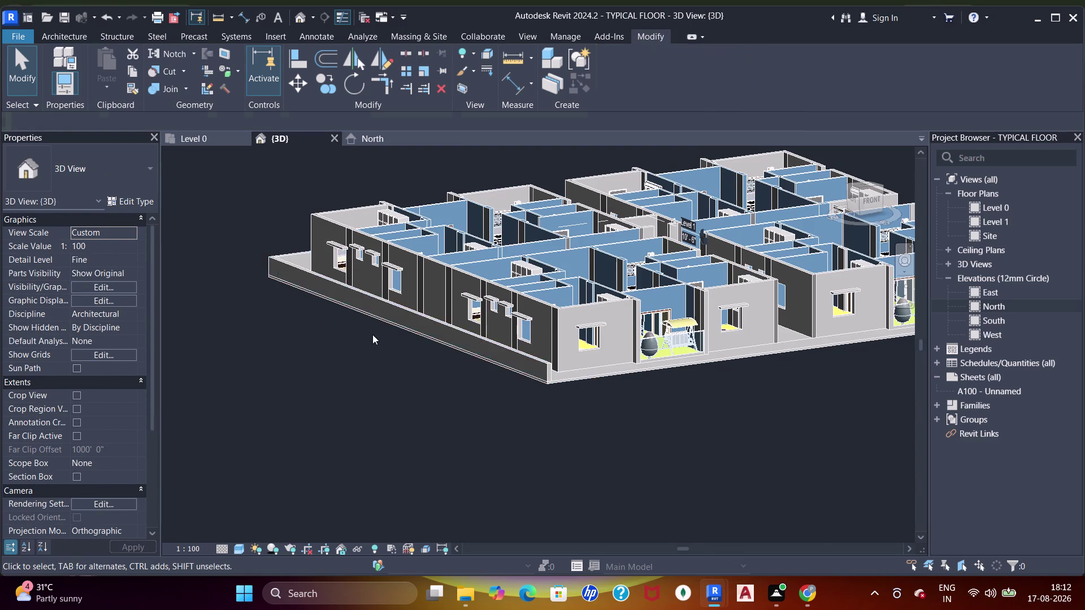
Orbit around the finished plinth walls, then switch to the Level 0 floor plan.
scroll(down, 3)
middle_drag(426, 464, 645, 471)
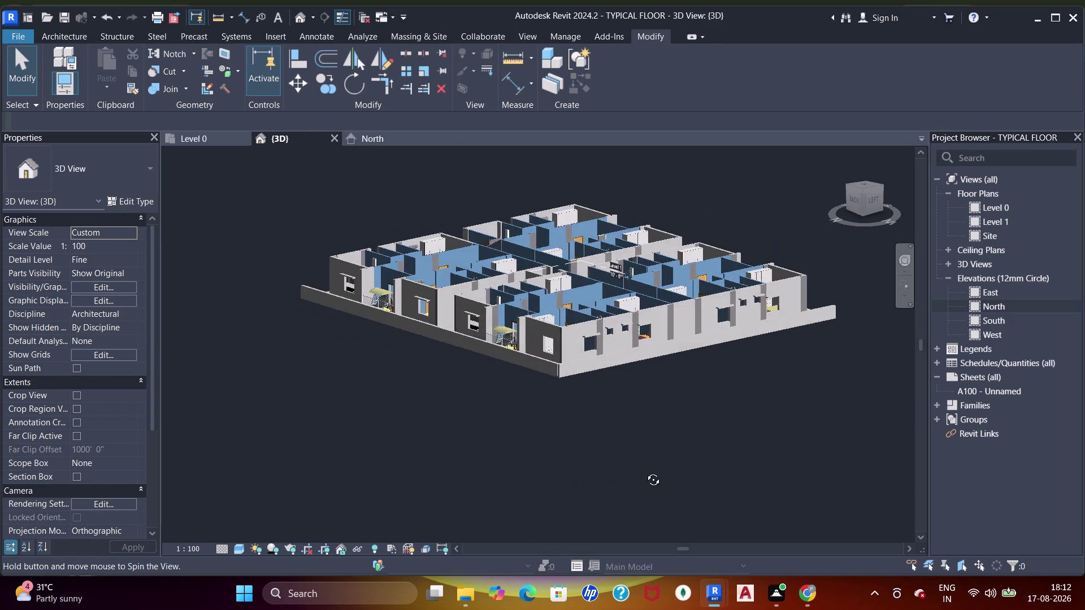
middle_drag(645, 471, 403, 469)
middle_click(403, 469)
middle_drag(604, 412, 470, 457)
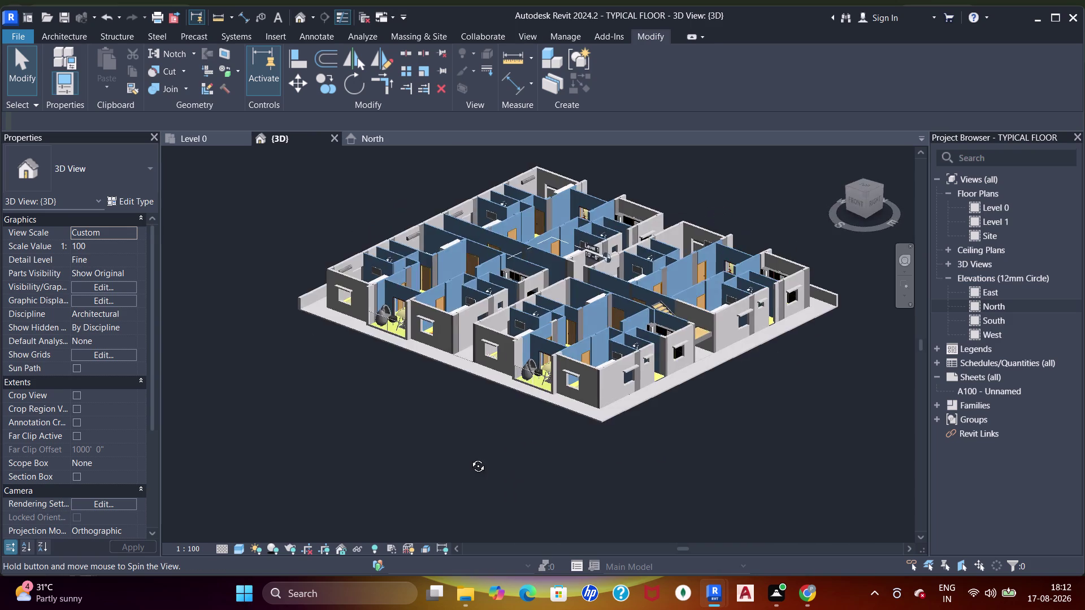
middle_drag(470, 458, 606, 476)
click(211, 135)
scroll(down, 3)
middle_drag(451, 224, 406, 218)
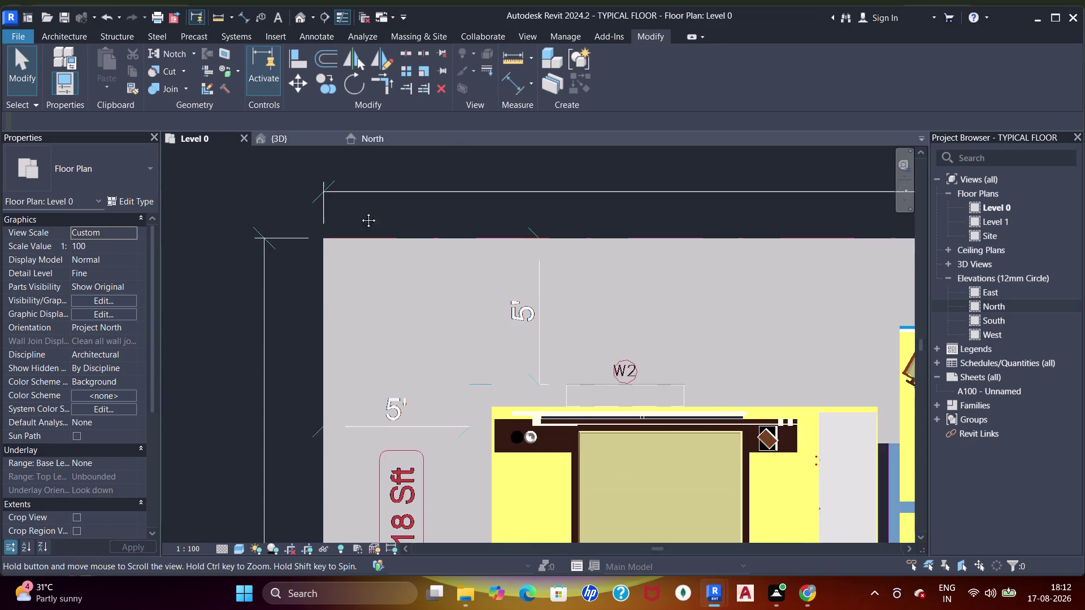
Start the Wall tool (WA) on the Level 0 plan.
middle_drag(405, 218, 314, 208)
scroll(down, 3)
key(w)
key(a)
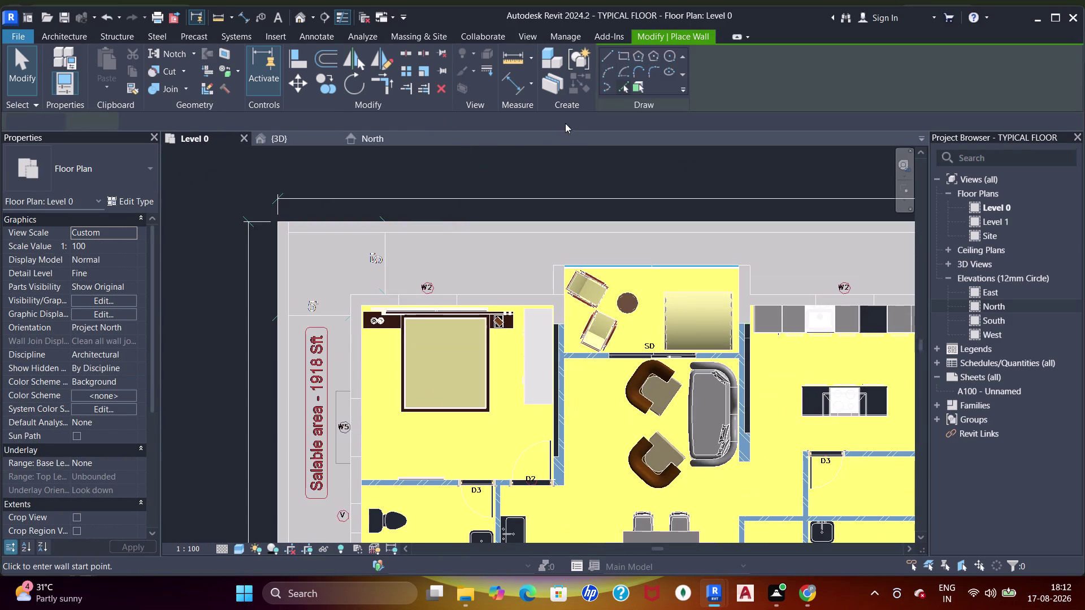
click(626, 89)
click(623, 86)
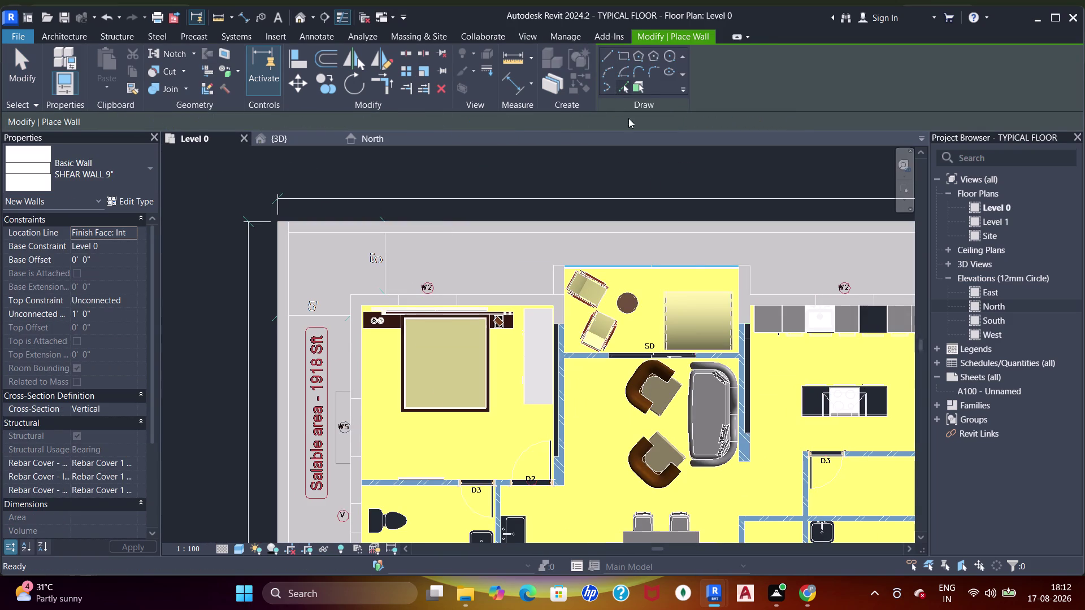
scroll(down, 3)
scroll(down, 3)
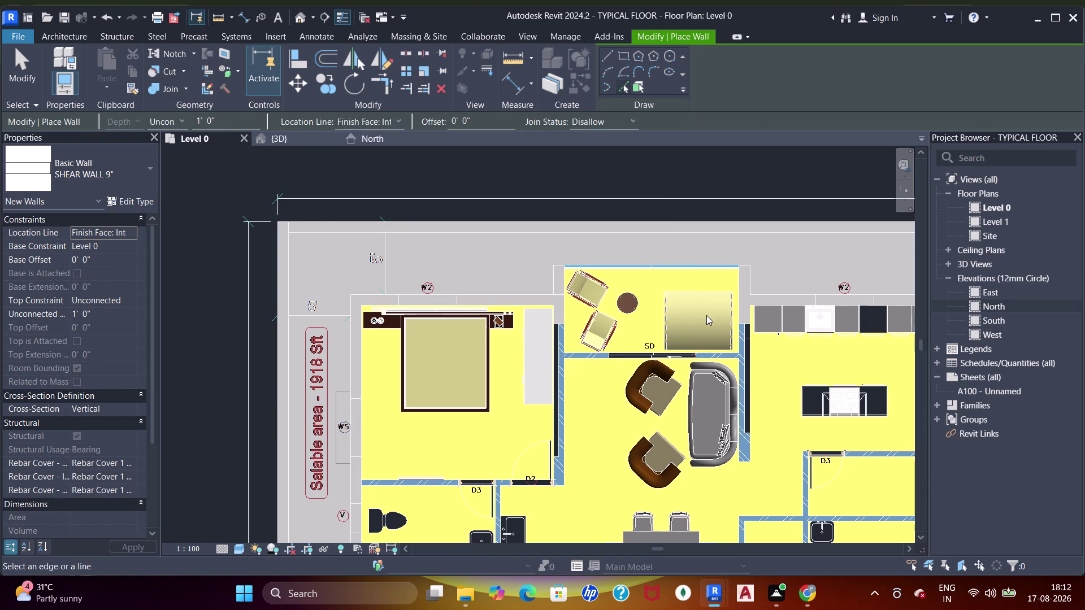
scroll(down, 3)
Pan to the plan's right side and exit wall placement.
middle_drag(797, 315, 450, 274)
middle_drag(815, 302, 759, 294)
scroll(up, 3)
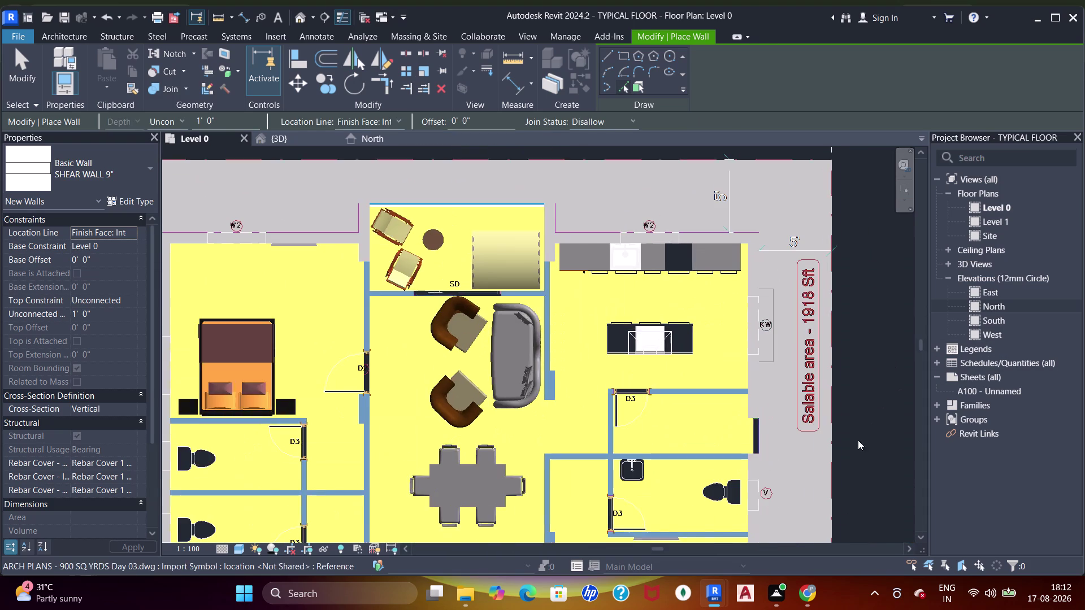
click(828, 483)
key(Escape)
key(Escape)
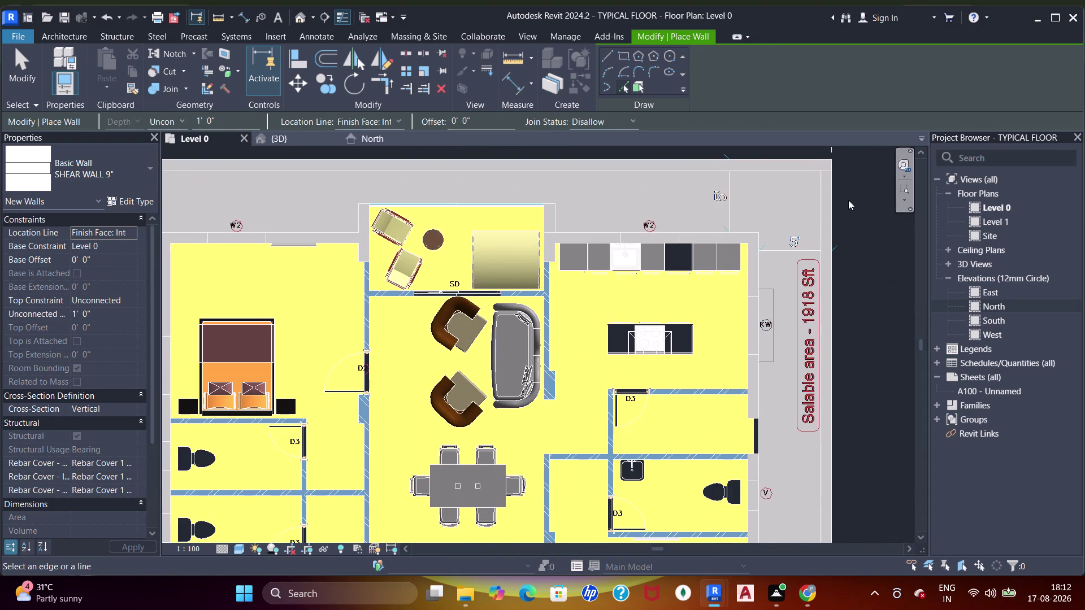
key(Escape)
Align the right perimeter shear wall to the top outer edge.
click(823, 212)
scroll(up, 3)
drag(849, 164, 843, 204)
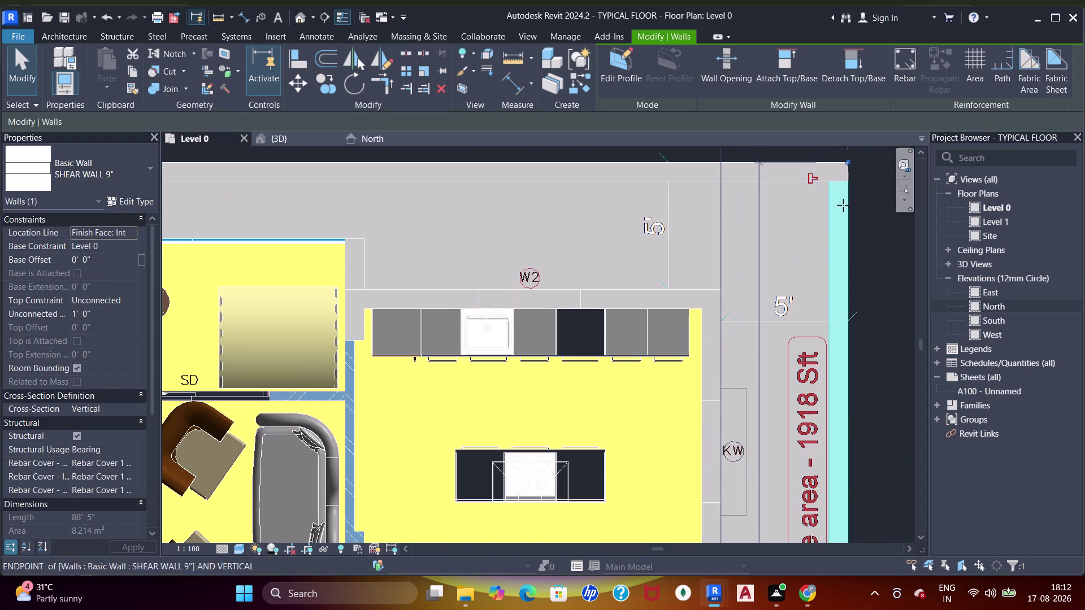
drag(843, 204, 843, 205)
scroll(up, 3)
key(a)
key(a)
key(a)
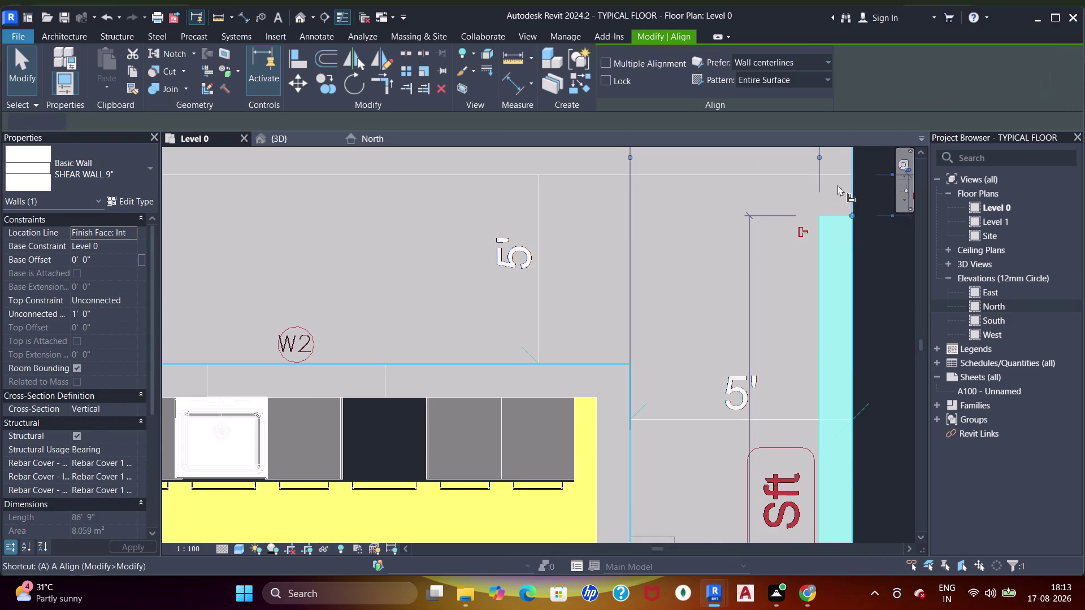
click(838, 175)
click(836, 213)
scroll(down, 3)
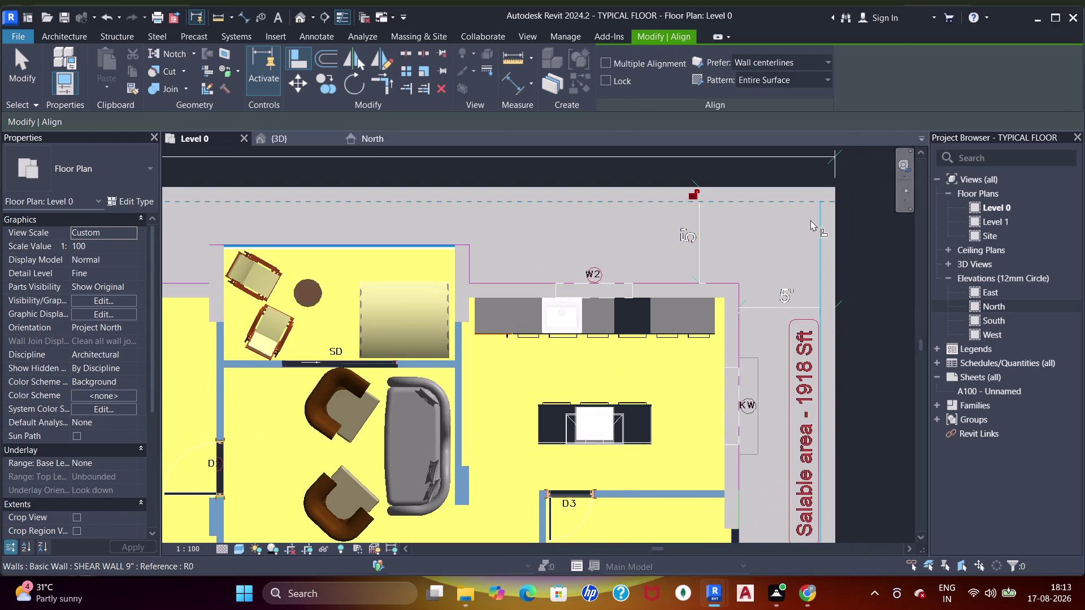
key(Escape)
Join the right wall with the top perimeter wall using Join Geometry (JJ).
scroll(up, 3)
key(j)
key(j)
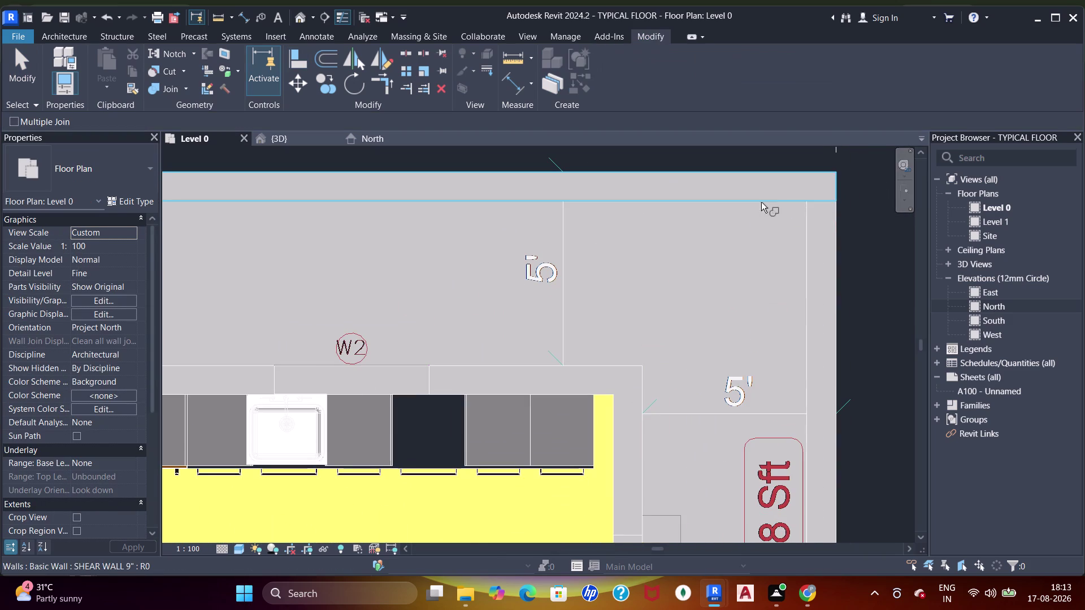
drag(762, 199, 767, 200)
click(821, 235)
scroll(down, 3)
scroll(up, 3)
click(763, 213)
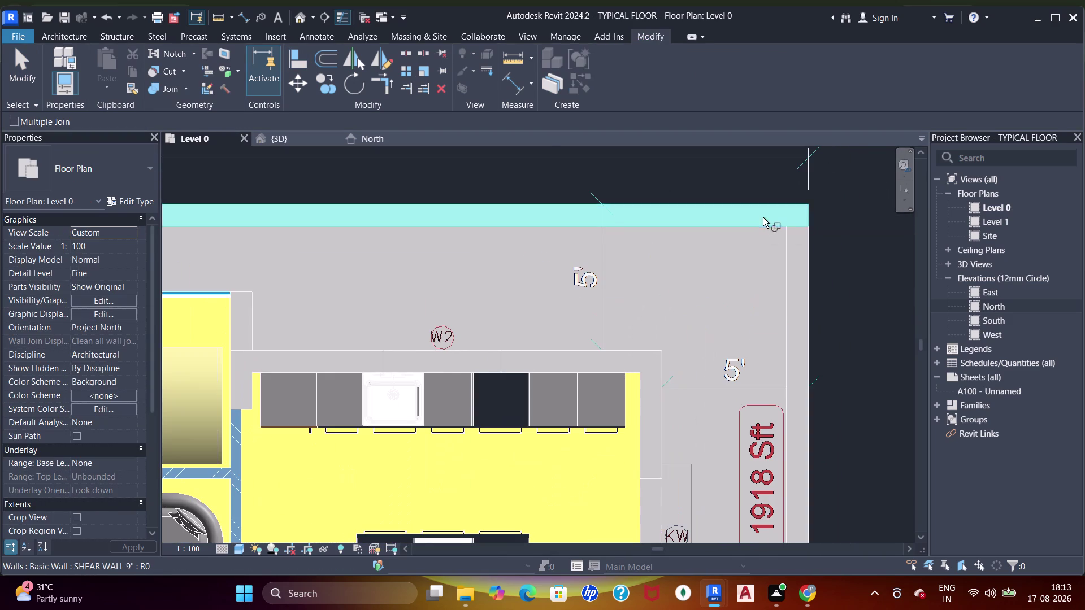
click(788, 239)
scroll(down, 3)
Pan out over the whole plan and bring the top-right corner into view.
middle_drag(512, 253, 1015, 297)
scroll(up, 3)
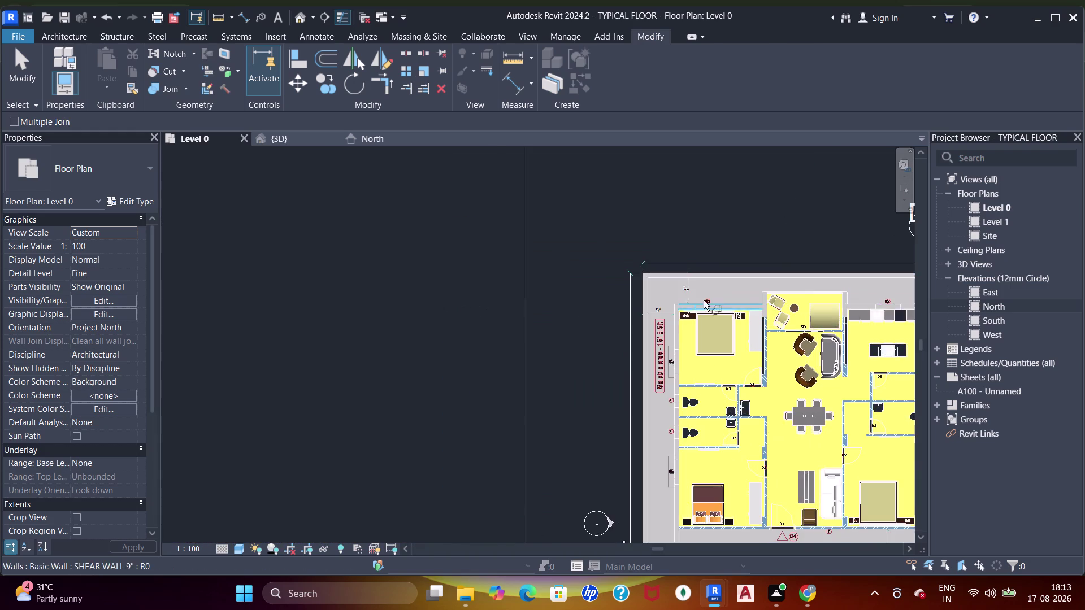
scroll(up, 3)
click(553, 241)
click(528, 271)
scroll(down, 3)
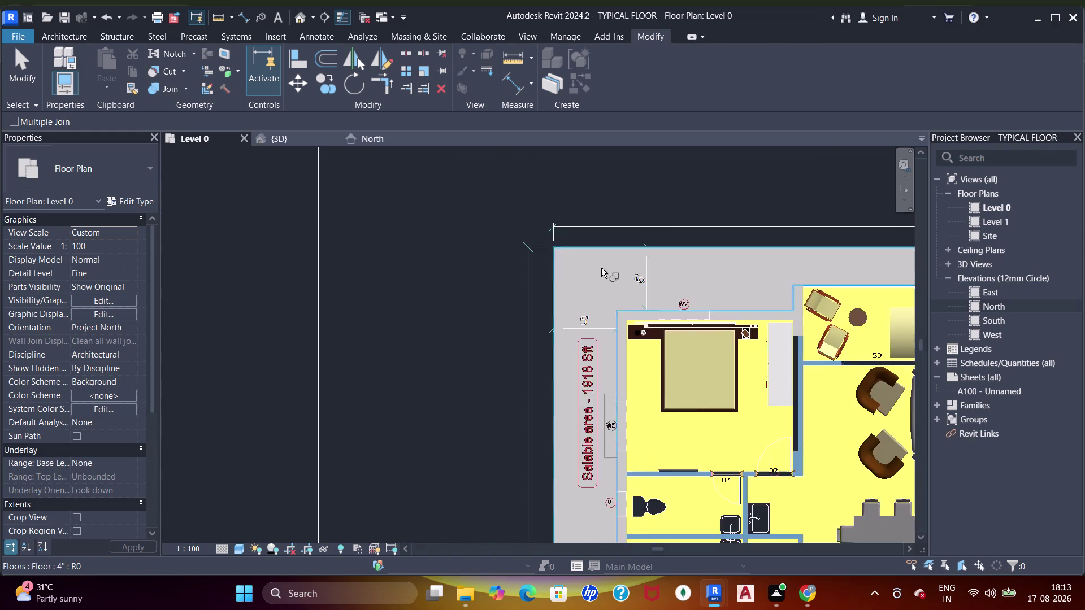
scroll(down, 3)
middle_drag(845, 261, 507, 281)
middle_drag(703, 296, 652, 294)
scroll(up, 3)
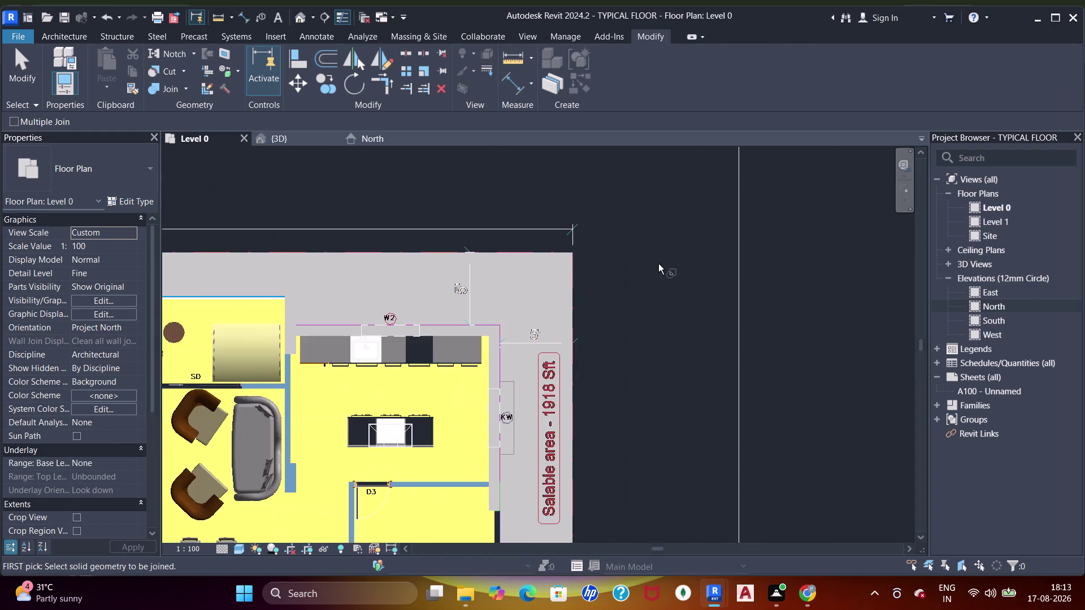
middle_drag(660, 272, 875, 361)
Join the two walls meeting at the top-right corner.
key(Escape)
key(Escape)
scroll(up, 3)
click(724, 348)
drag(823, 332, 796, 332)
scroll(up, 3)
click(849, 551)
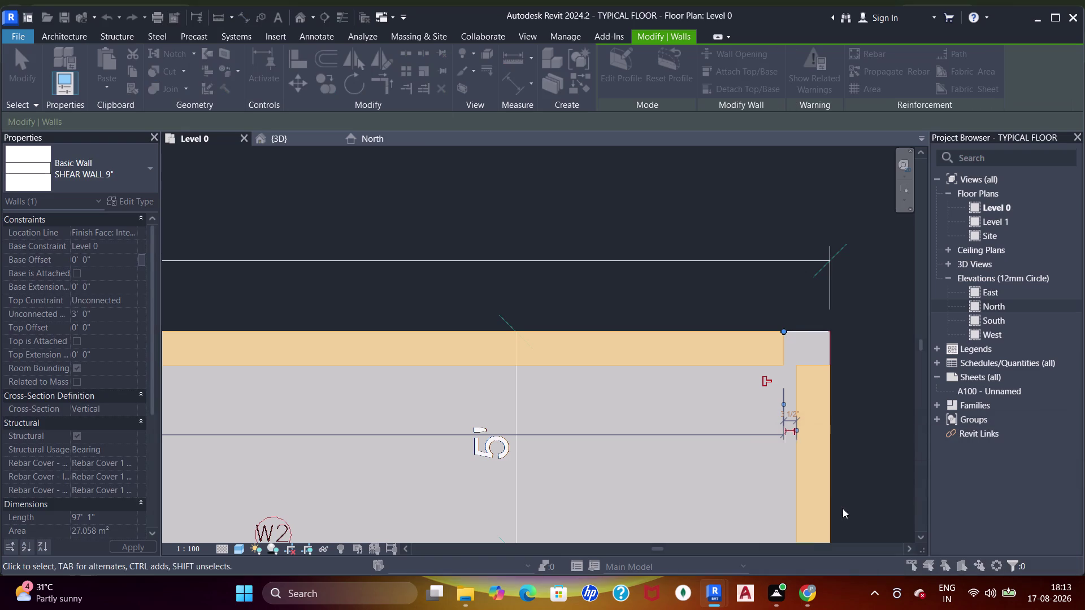
Align the right shear wall to the top wall's outer edge using AL.
key(a)
key(a)
key(a)
click(820, 333)
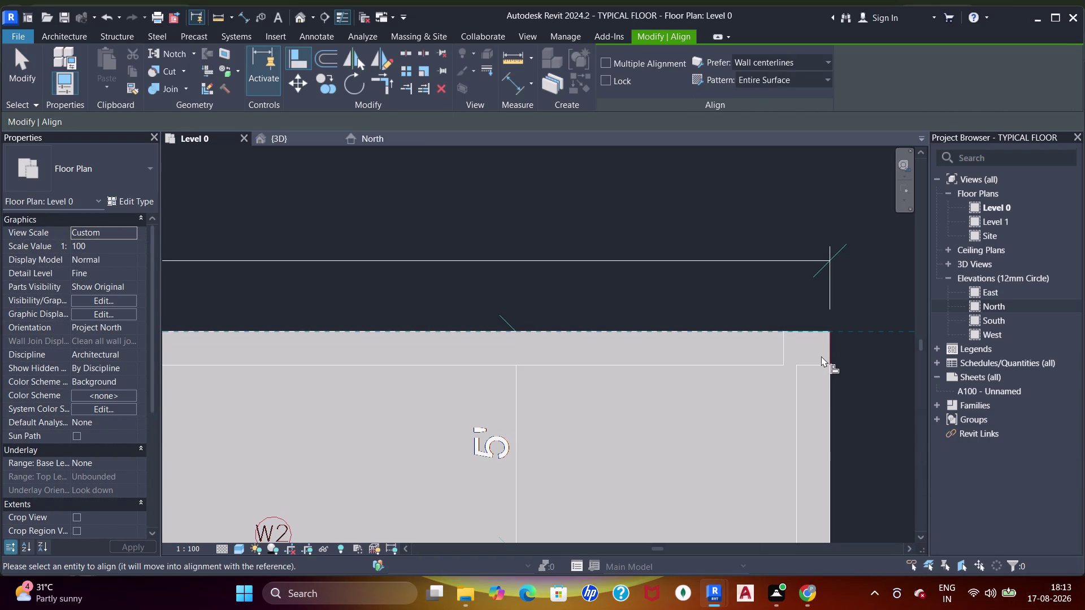
click(821, 363)
click(794, 371)
drag(788, 354, 794, 355)
key(Escape)
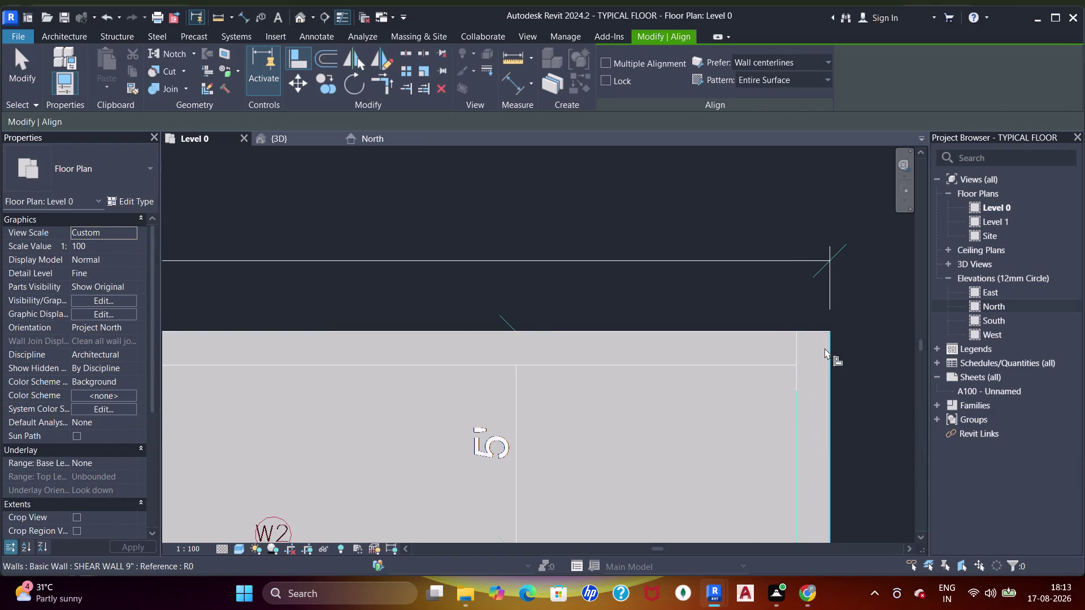
key(Escape)
Join the geometry of the right and top shear walls at the corner.
key(j)
key(j)
key(j)
click(785, 363)
click(801, 365)
scroll(down, 3)
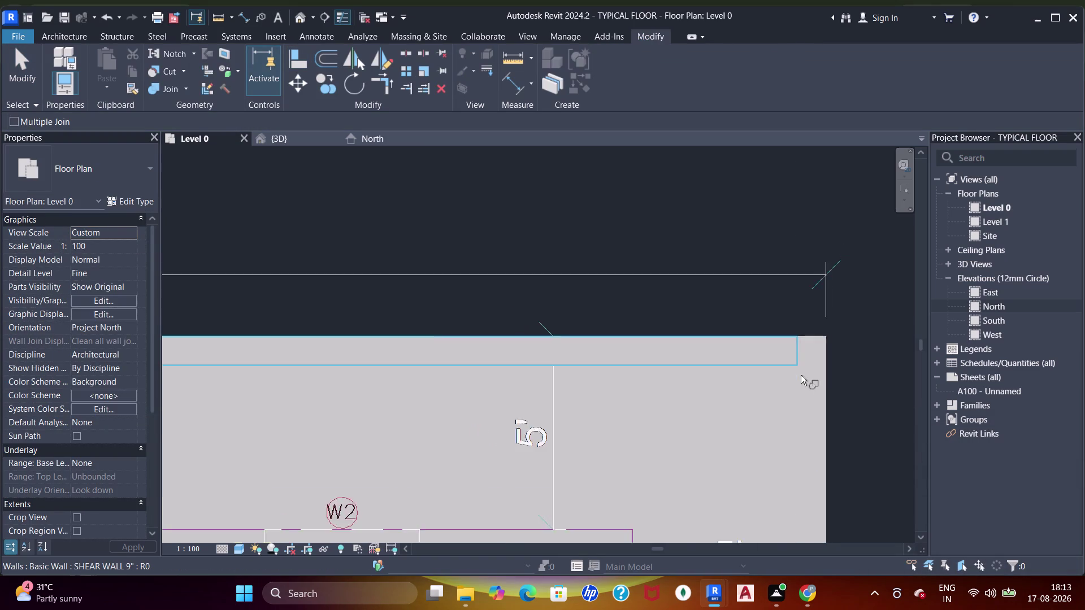
scroll(down, 3)
key(Escape)
Set the right perimeter shear wall's Unconnected Height to 3'.
scroll(down, 3)
middle_drag(754, 359, 769, 276)
scroll(up, 3)
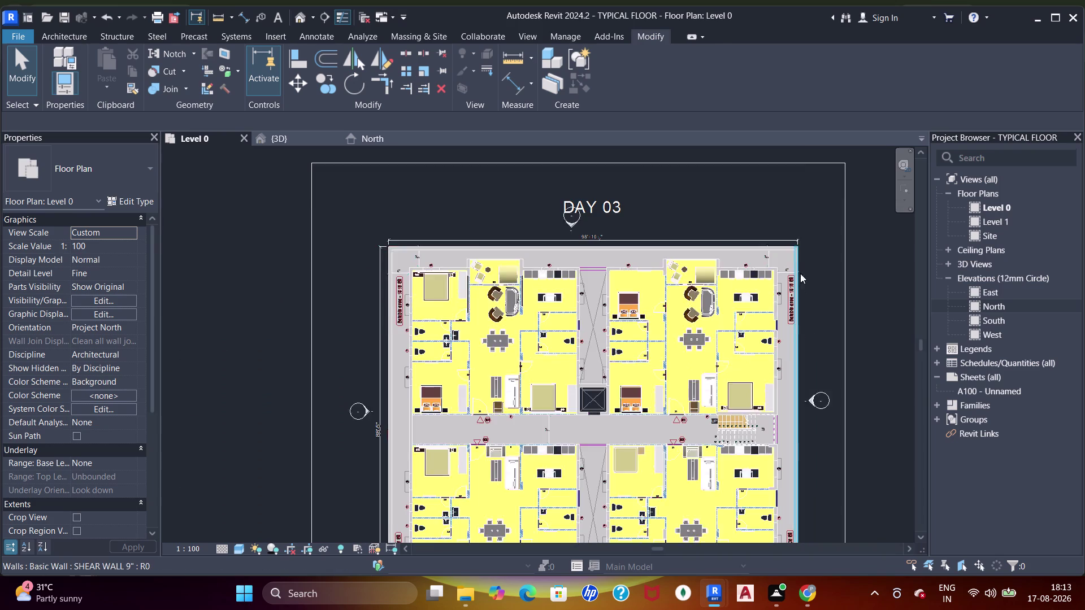
click(795, 226)
click(108, 320)
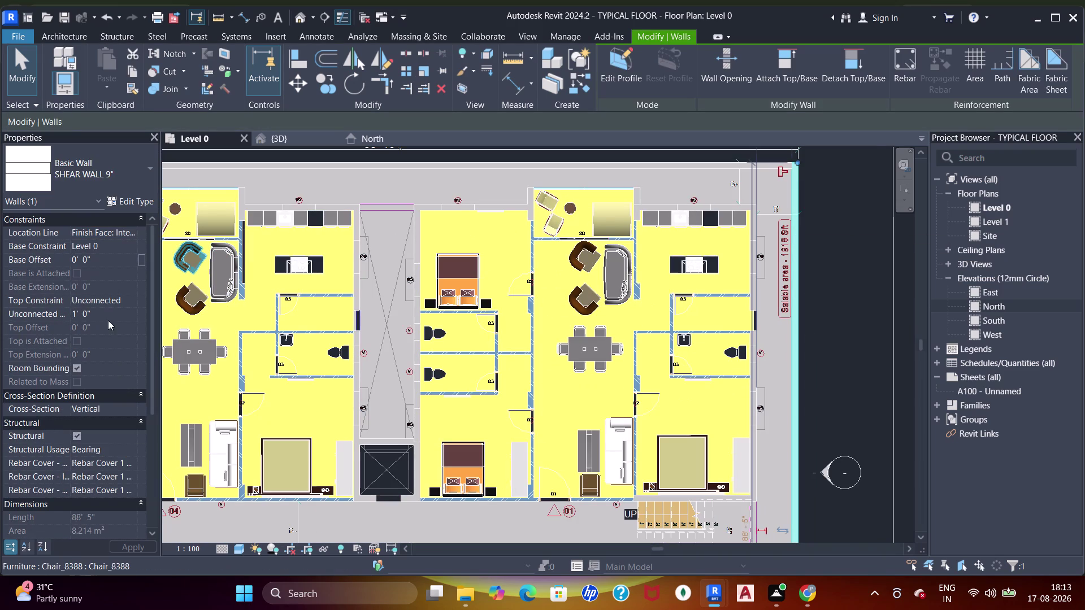
text(3')
key(Return)
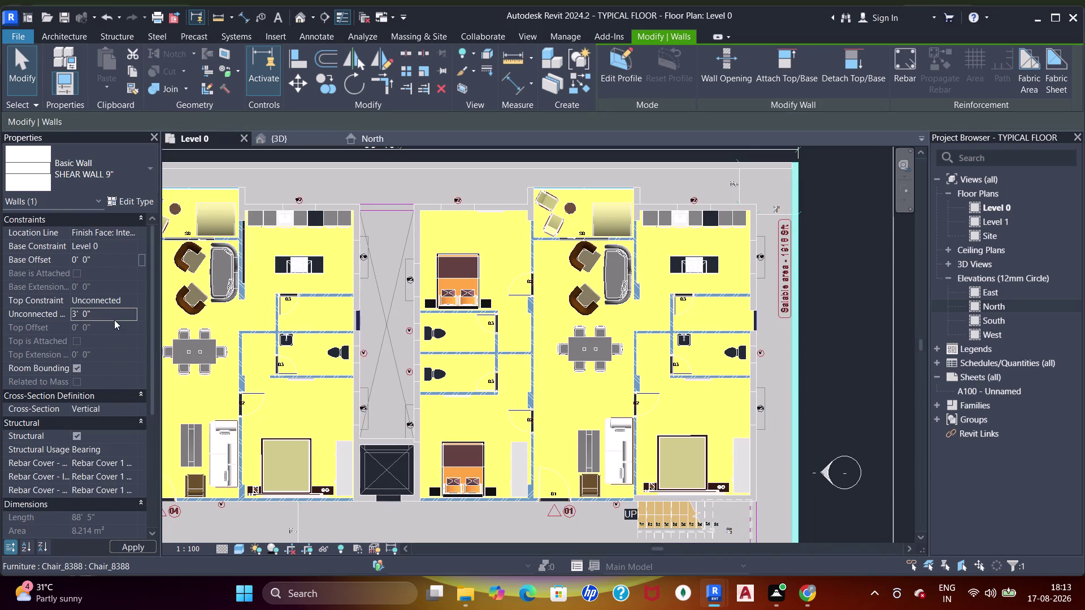
Clear the wall selection and return to the {3D} view.
middle_drag(734, 235, 756, 273)
scroll(up, 3)
key(Escape)
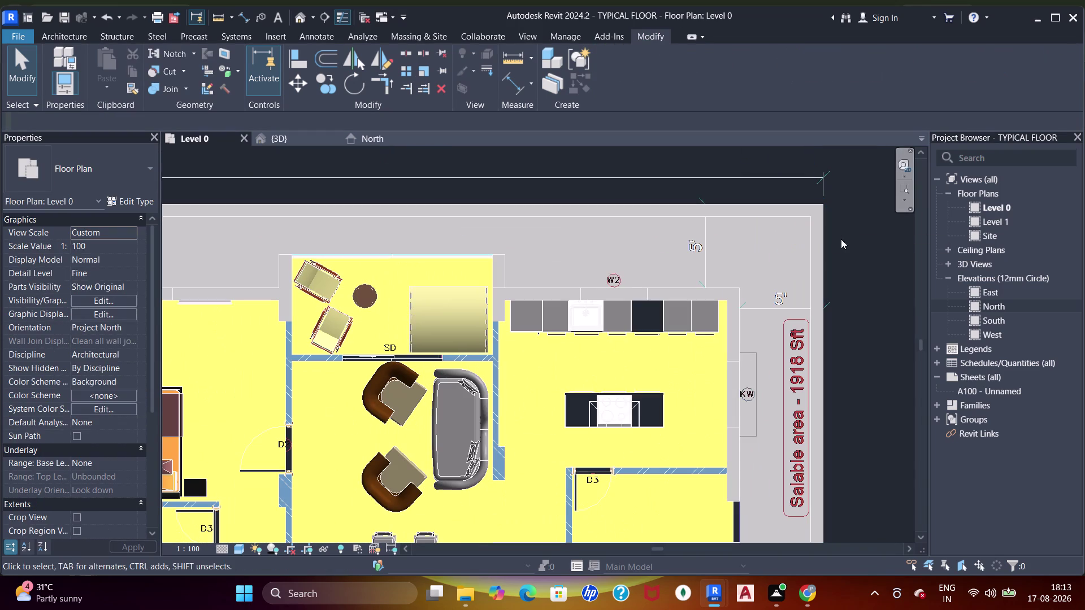
click(276, 135)
scroll(down, 3)
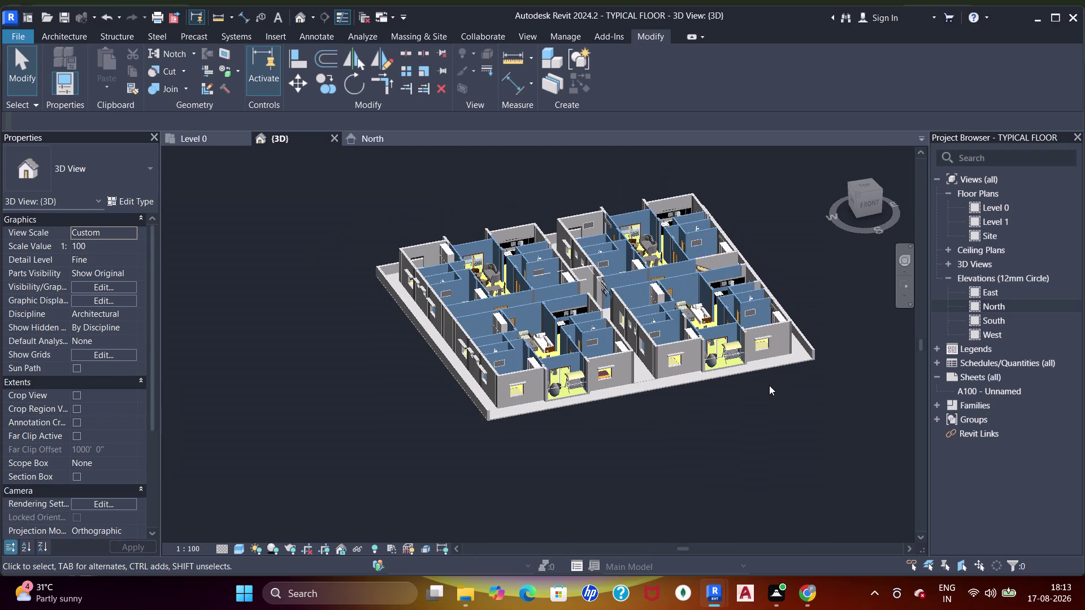
middle_drag(780, 392, 813, 311)
middle_drag(873, 350, 676, 445)
middle_drag(522, 421, 658, 451)
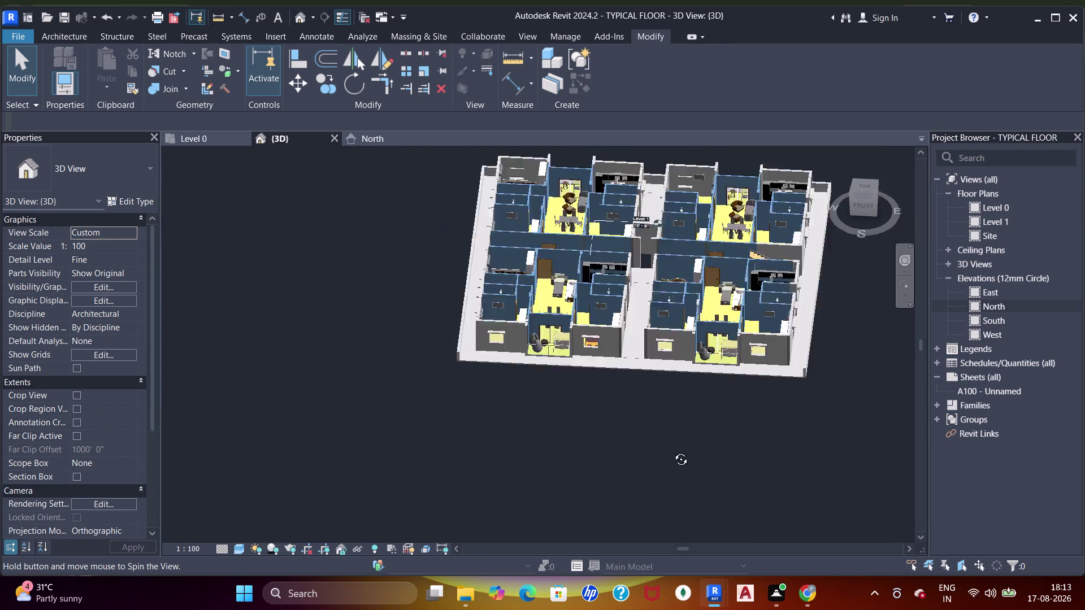
middle_drag(657, 451, 721, 451)
scroll(up, 3)
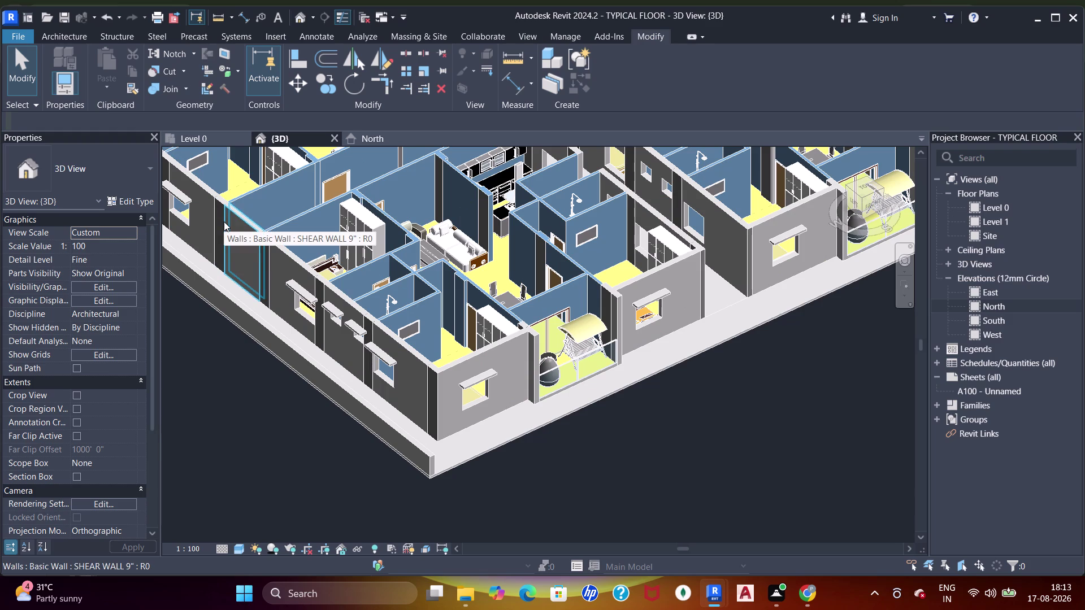
scroll(down, 3)
middle_drag(435, 351, 346, 285)
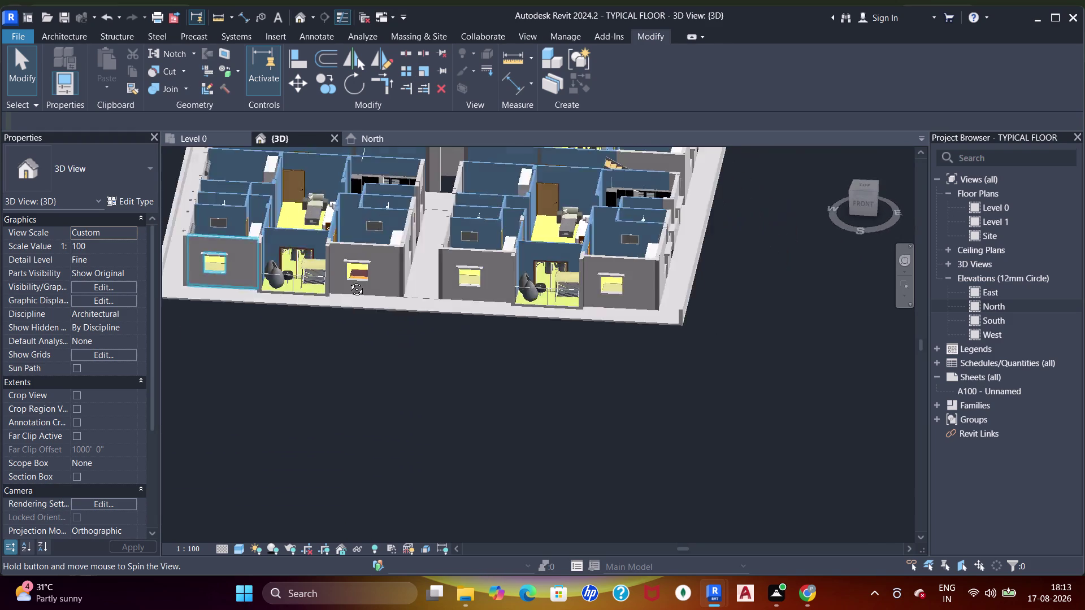
middle_drag(346, 284, 474, 333)
middle_drag(495, 255, 548, 412)
middle_drag(598, 330, 576, 334)
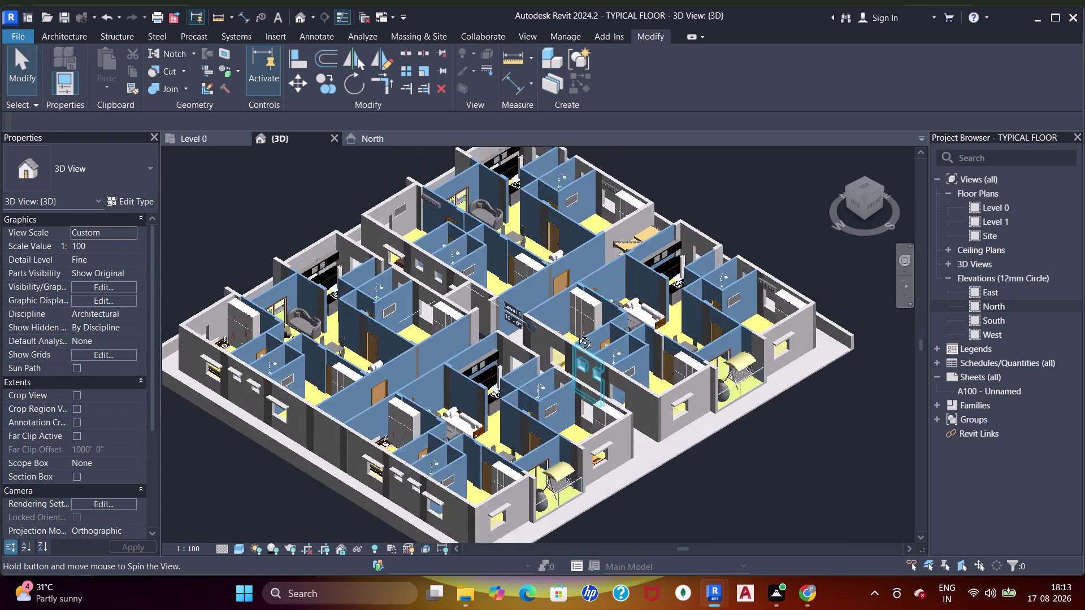
middle_drag(577, 335, 576, 334)
scroll(down, 3)
middle_drag(571, 353, 632, 244)
middle_drag(648, 269, 644, 274)
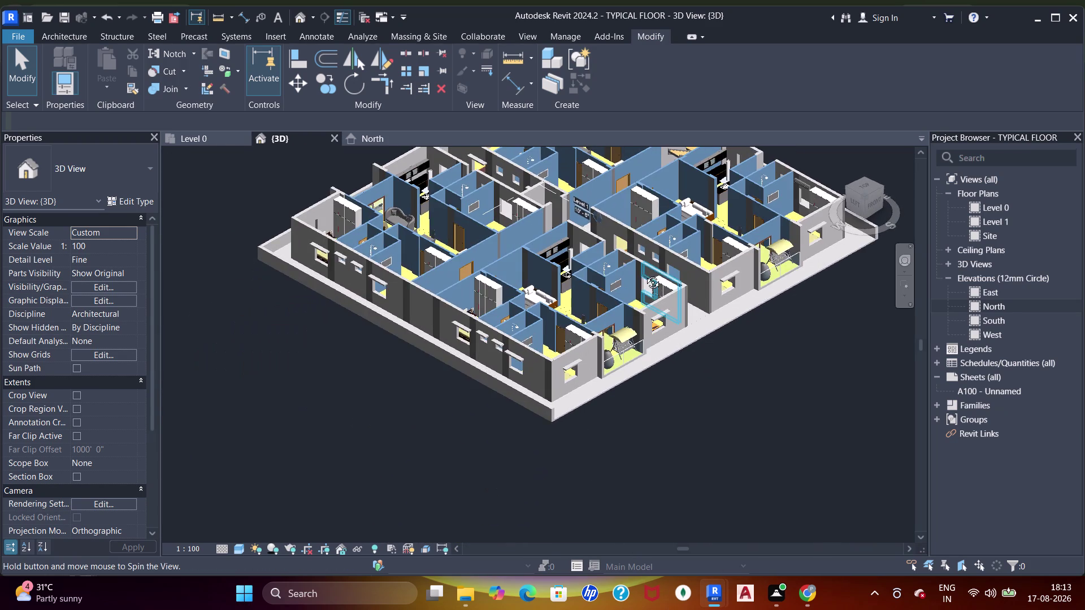
middle_drag(645, 274, 621, 309)
middle_drag(524, 390, 552, 332)
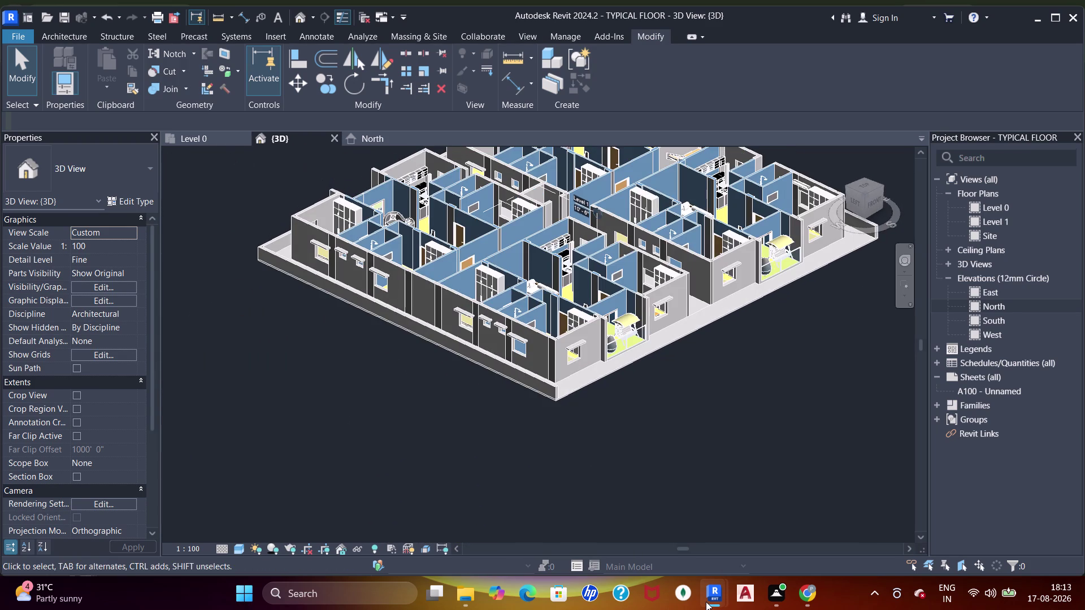